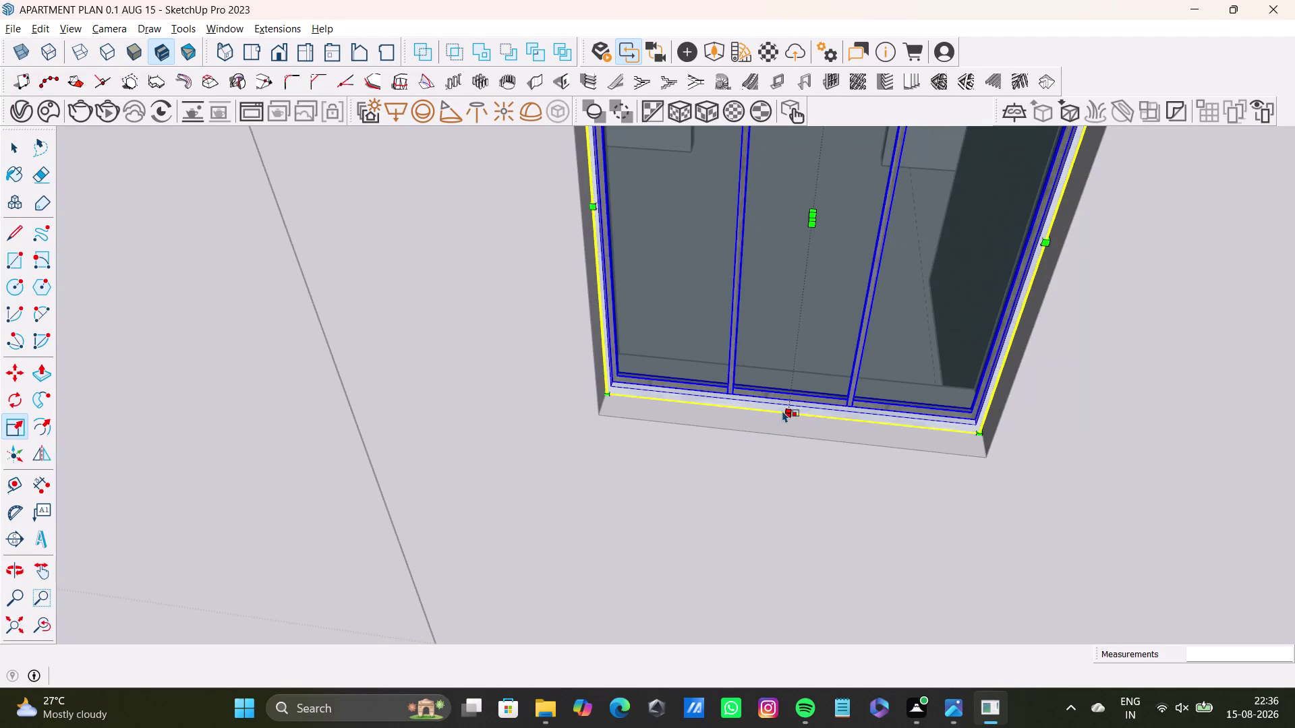
Finish stretching the three-pane window into its opening and clear the selection.
drag(786, 412, 780, 414)
key(space)
scroll(down, 3)
key(space)
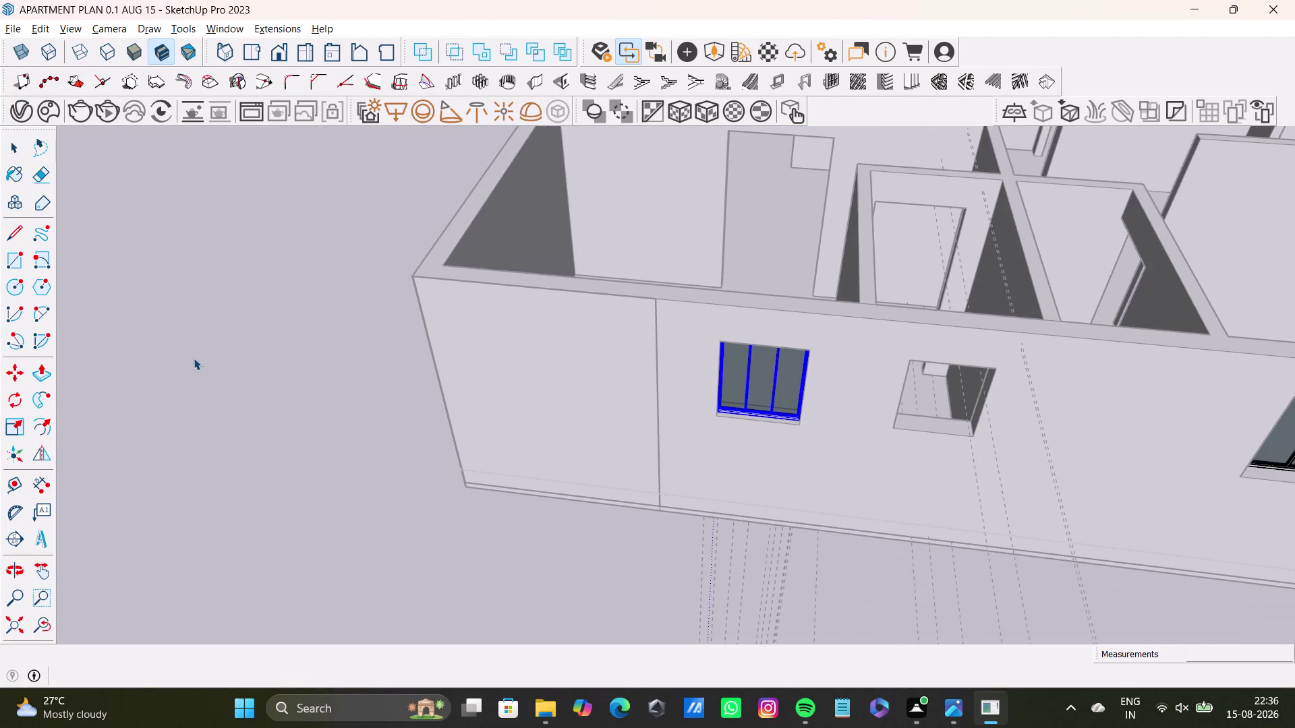
click(194, 359)
Orbit around the apartment model to face the front wall.
scroll(up, 3)
scroll(down, 3)
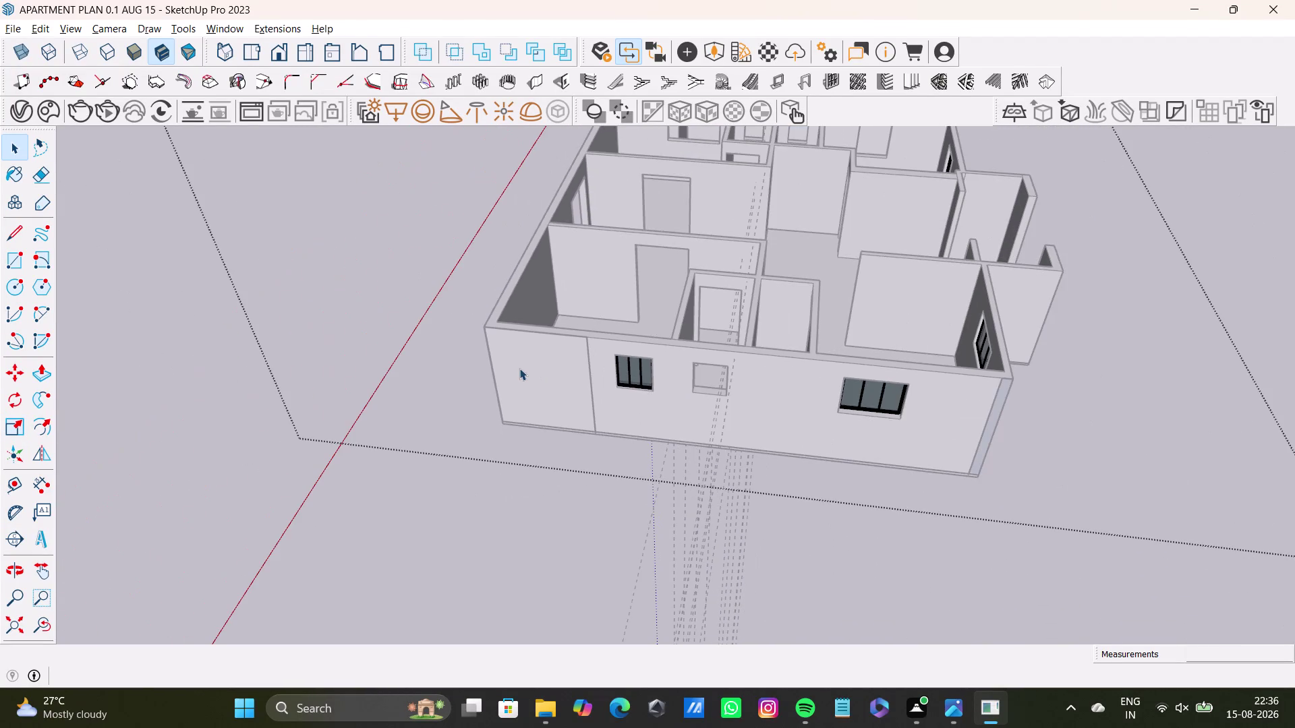
middle_drag(688, 426, 754, 427)
scroll(up, 3)
middle_drag(719, 404, 567, 473)
scroll(up, 3)
middle_drag(565, 460, 575, 437)
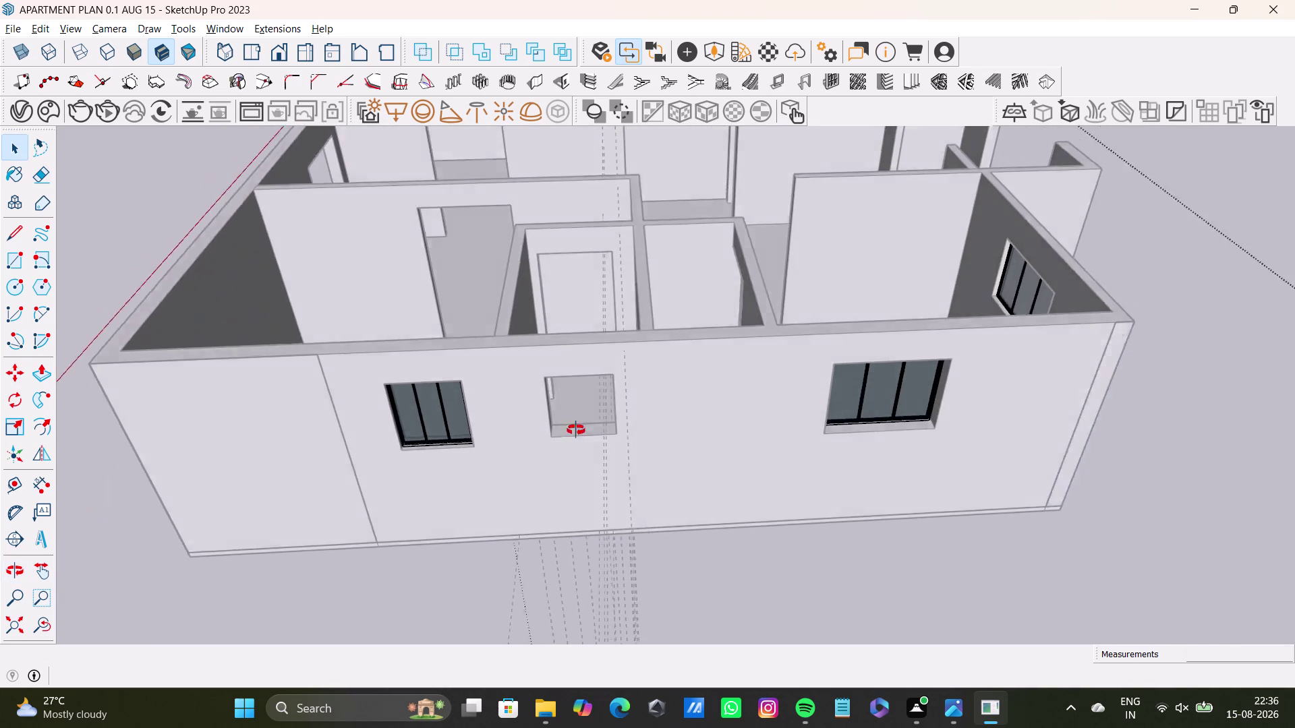
middle_drag(575, 438, 576, 348)
Check a front-wall window, then orbit up to the spare windows and deselect.
click(450, 372)
scroll(down, 3)
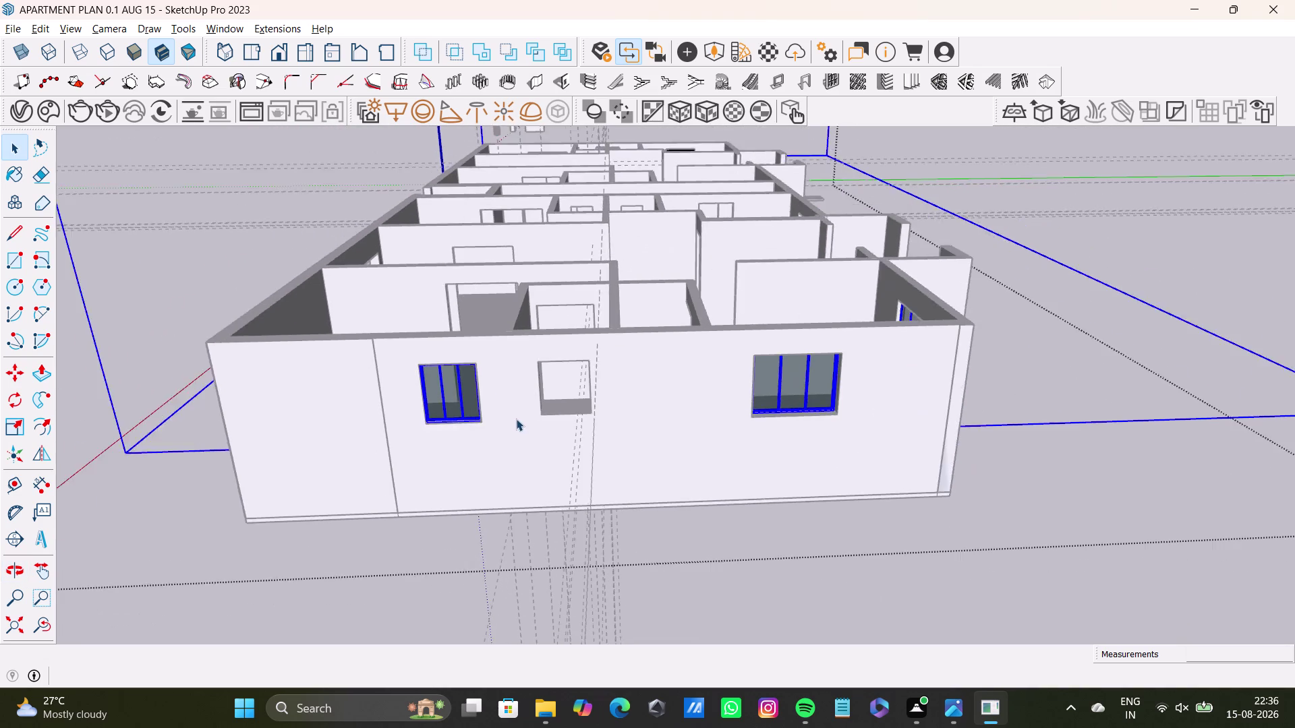
scroll(down, 3)
scroll(up, 3)
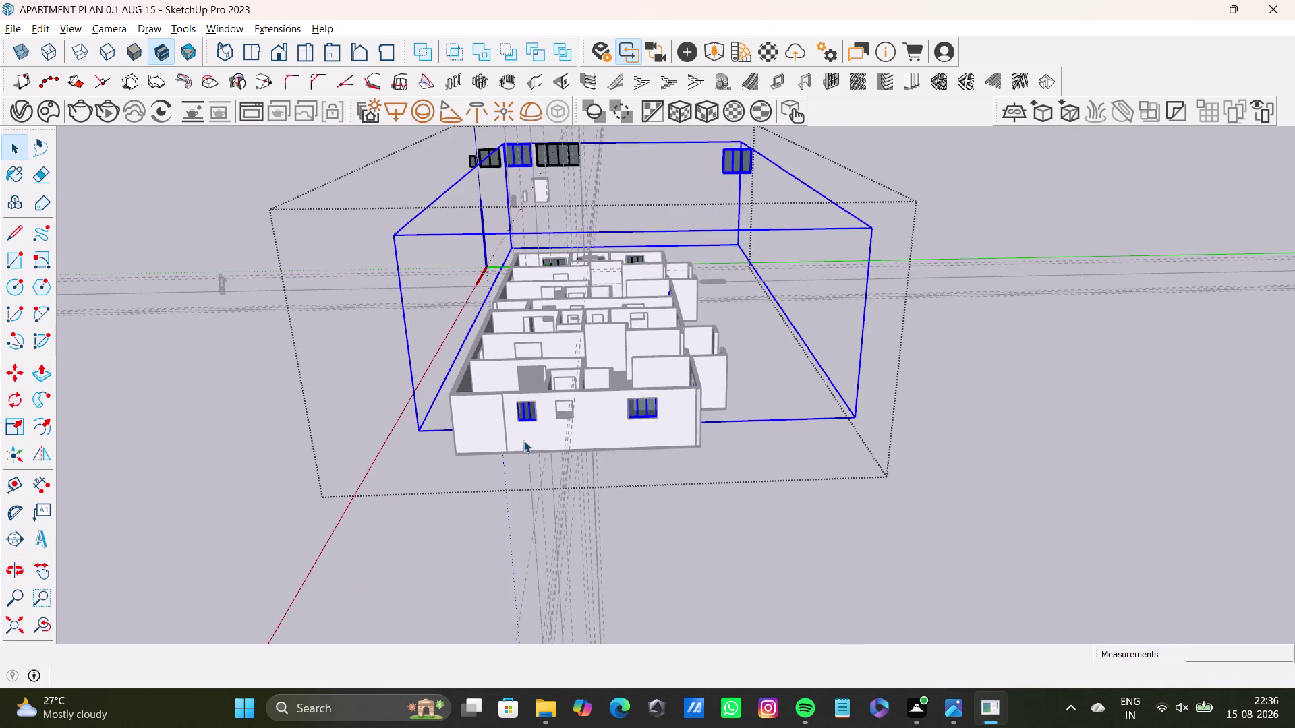
scroll(up, 3)
scroll(down, 3)
middle_drag(560, 416, 466, 507)
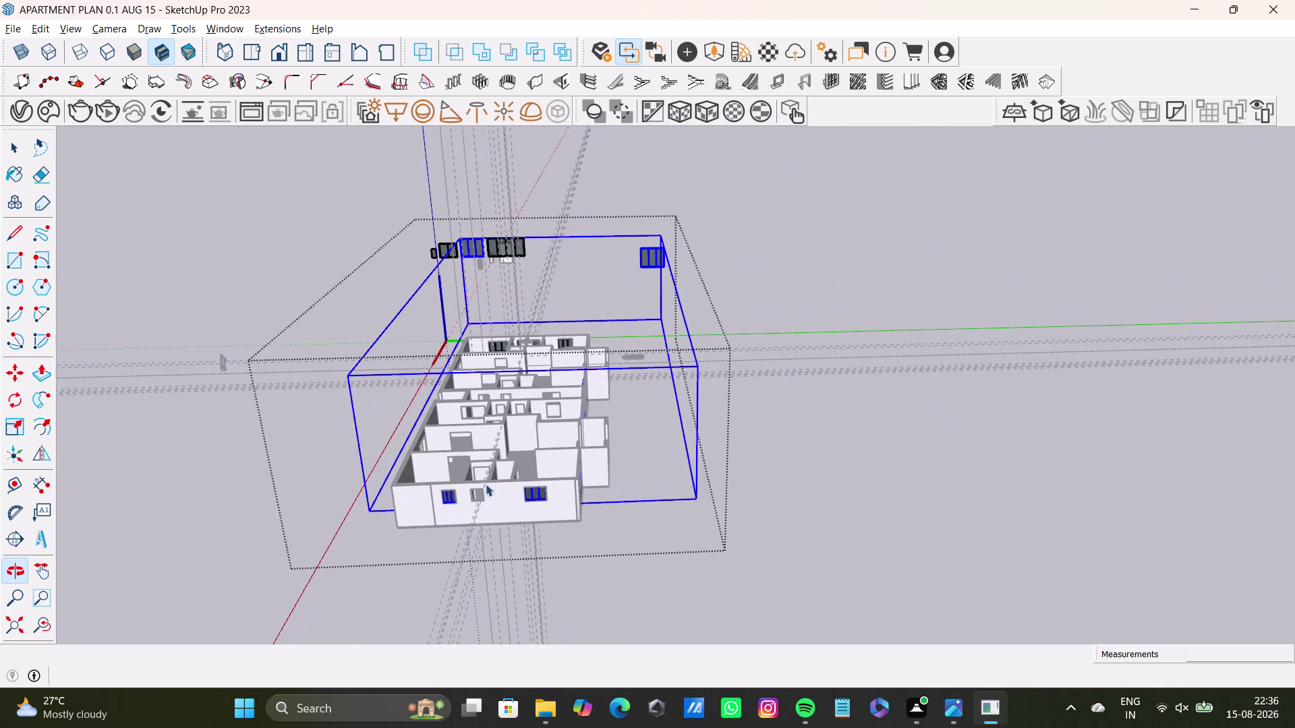
scroll(up, 3)
drag(619, 214, 714, 286)
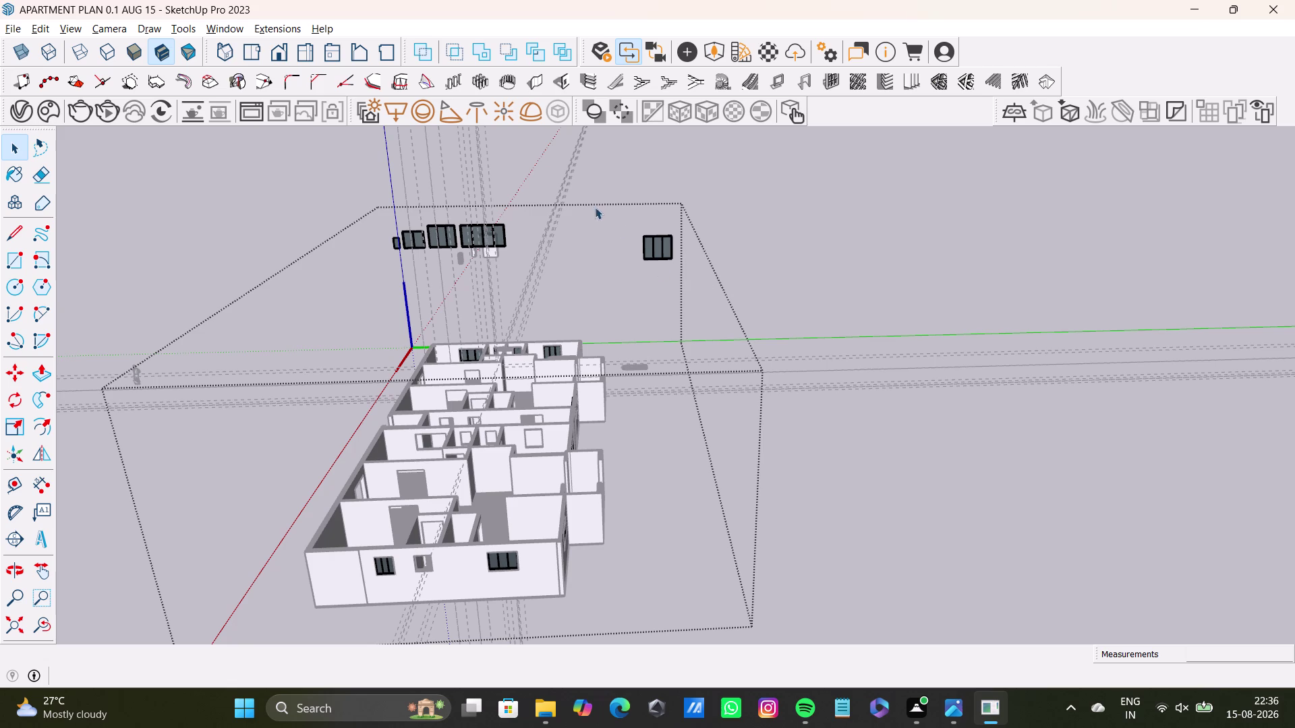
drag(595, 204, 721, 306)
drag(641, 220, 713, 280)
click(678, 246)
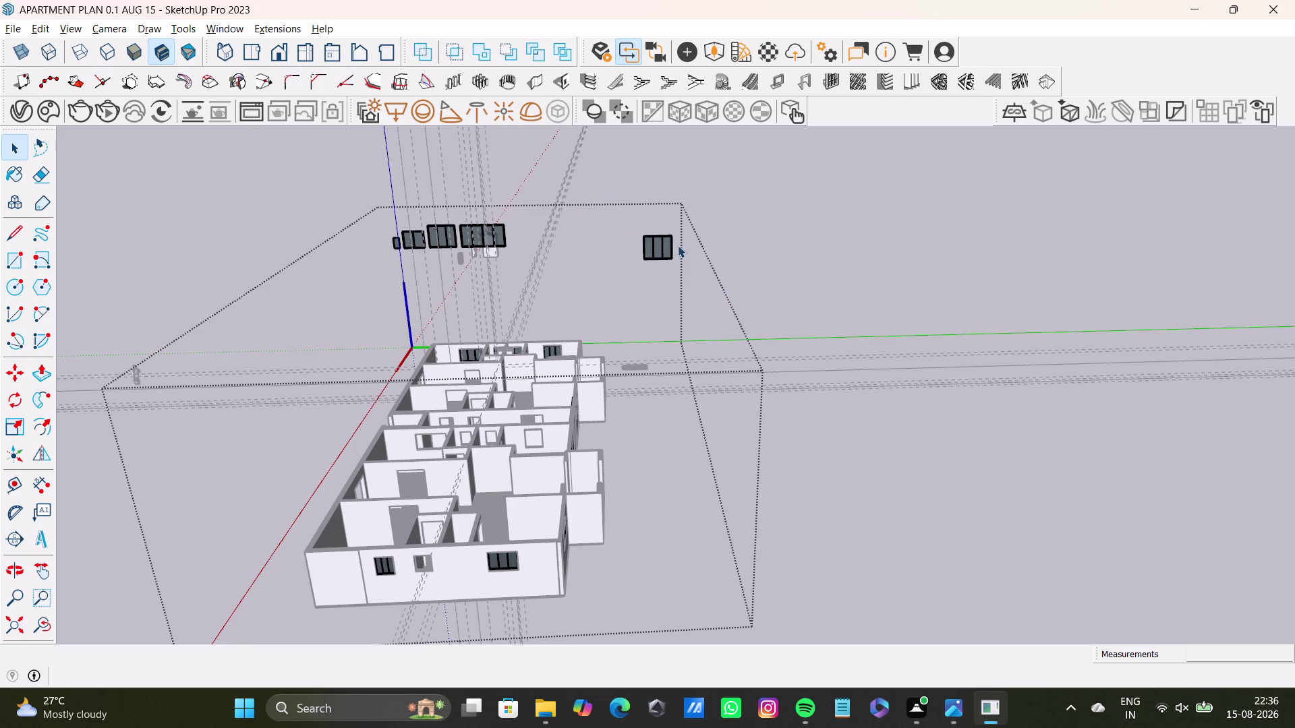
Select the spare three-pane window and start moving it, then cancel.
double_click(670, 245)
drag(619, 219, 711, 293)
key(m)
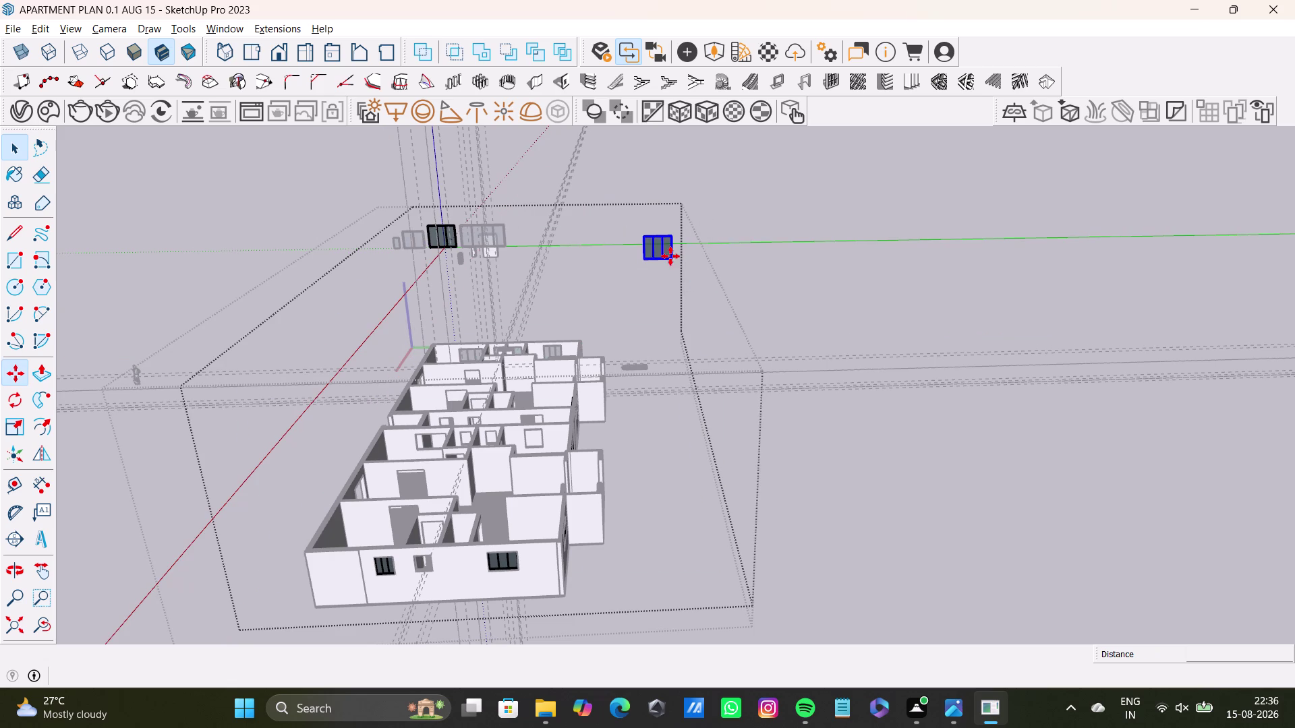
click(669, 263)
scroll(up, 3)
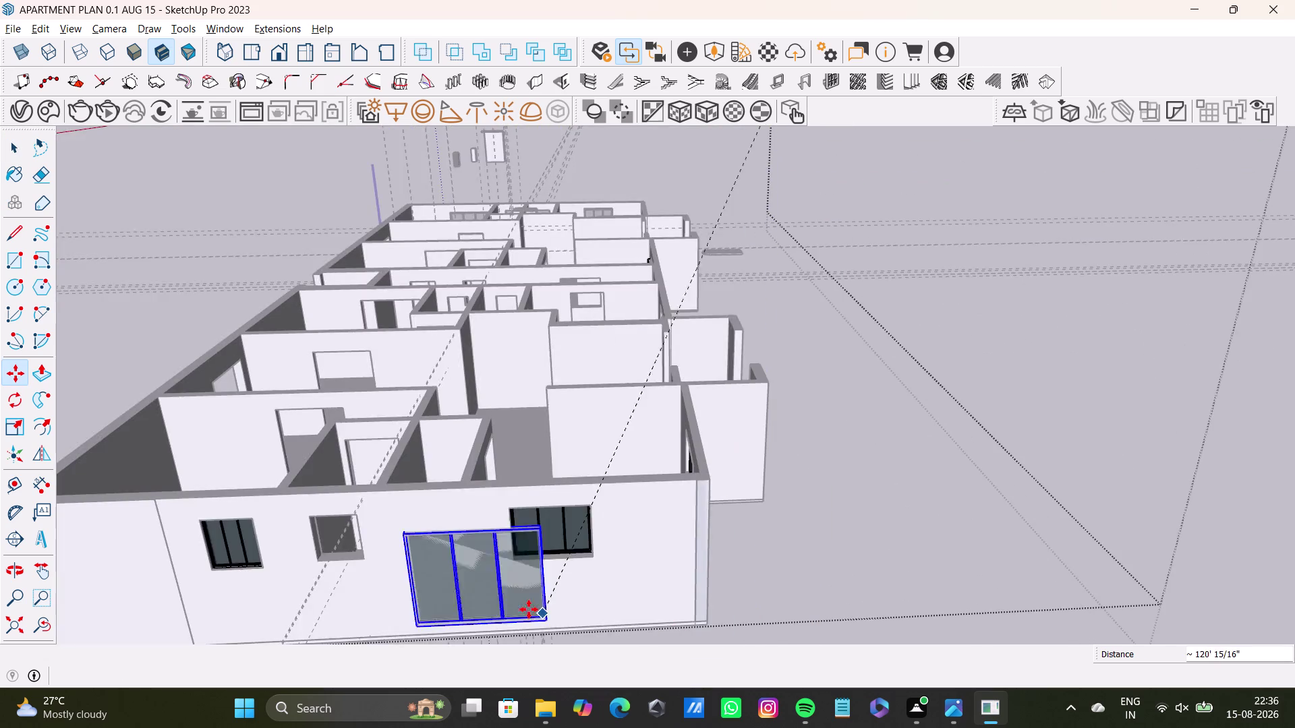
scroll(up, 3)
key(space)
Select the small single-pane window and place a copy below the original.
scroll(down, 3)
middle_drag(648, 437, 754, 498)
middle_drag(750, 498, 731, 668)
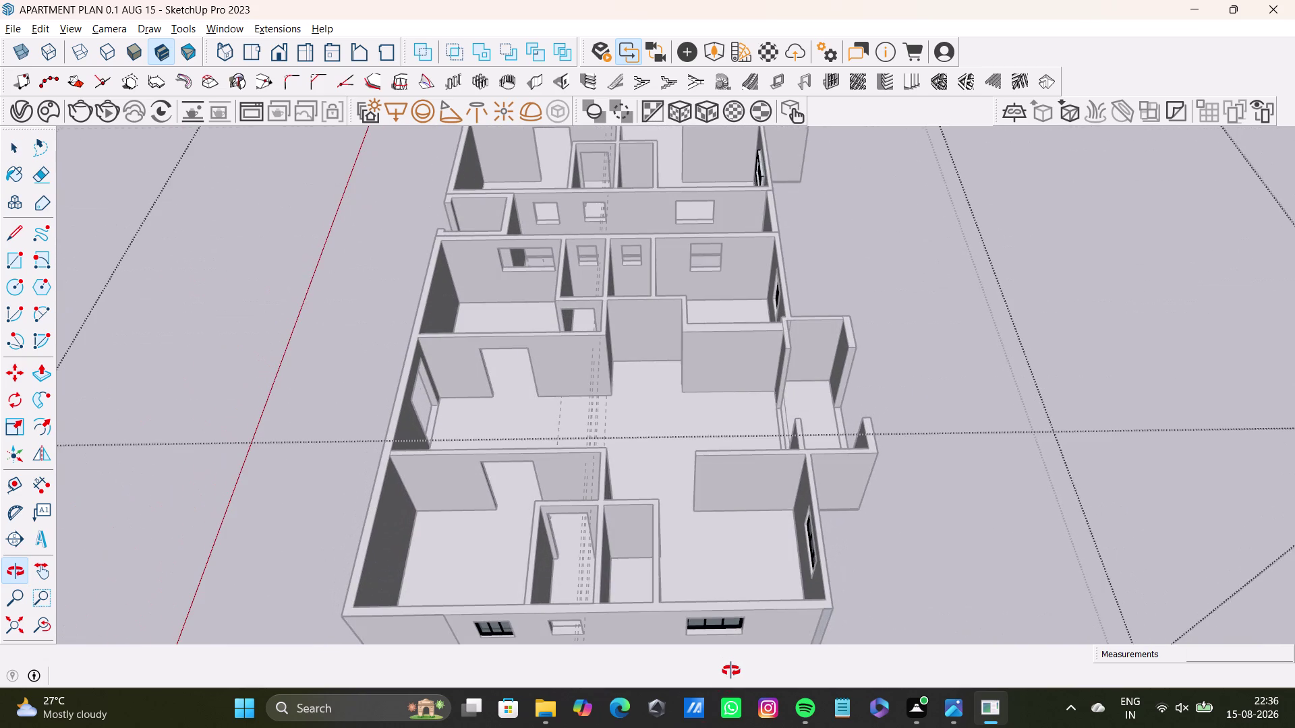
middle_drag(731, 669, 699, 727)
scroll(down, 3)
middle_drag(726, 415, 689, 616)
scroll(up, 3)
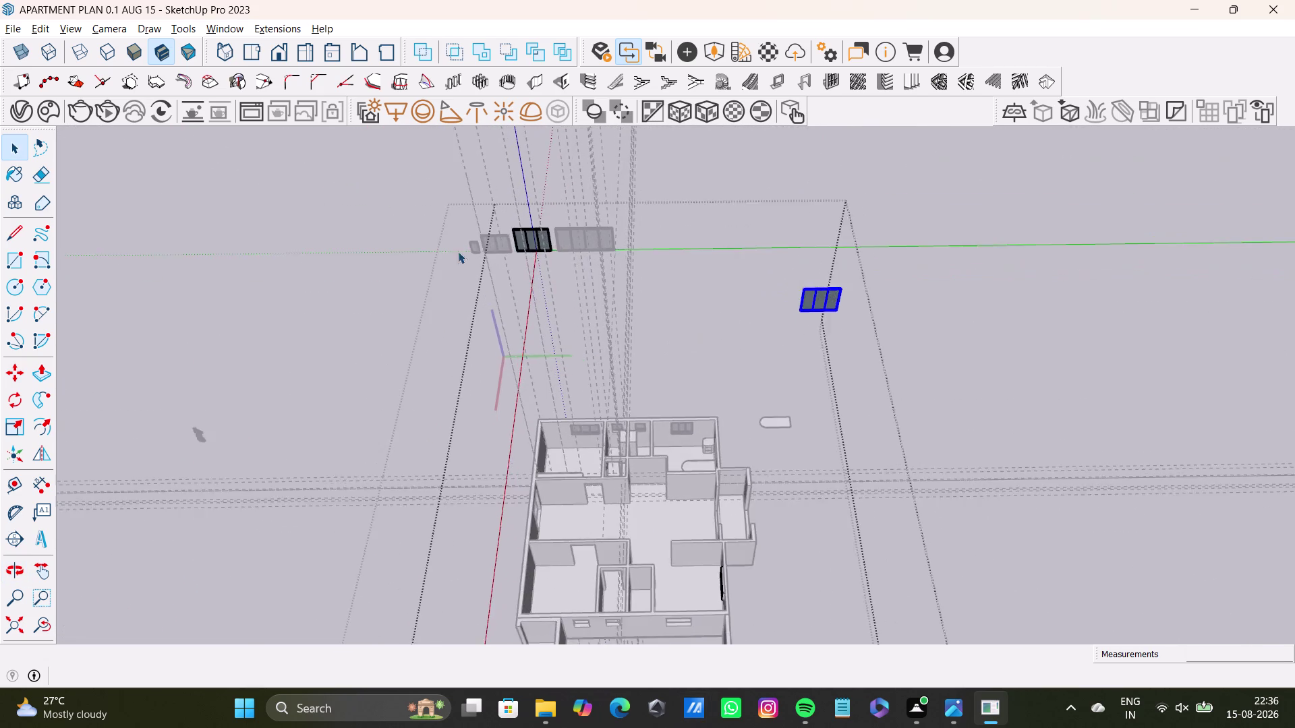
scroll(up, 3)
click(444, 276)
scroll(up, 3)
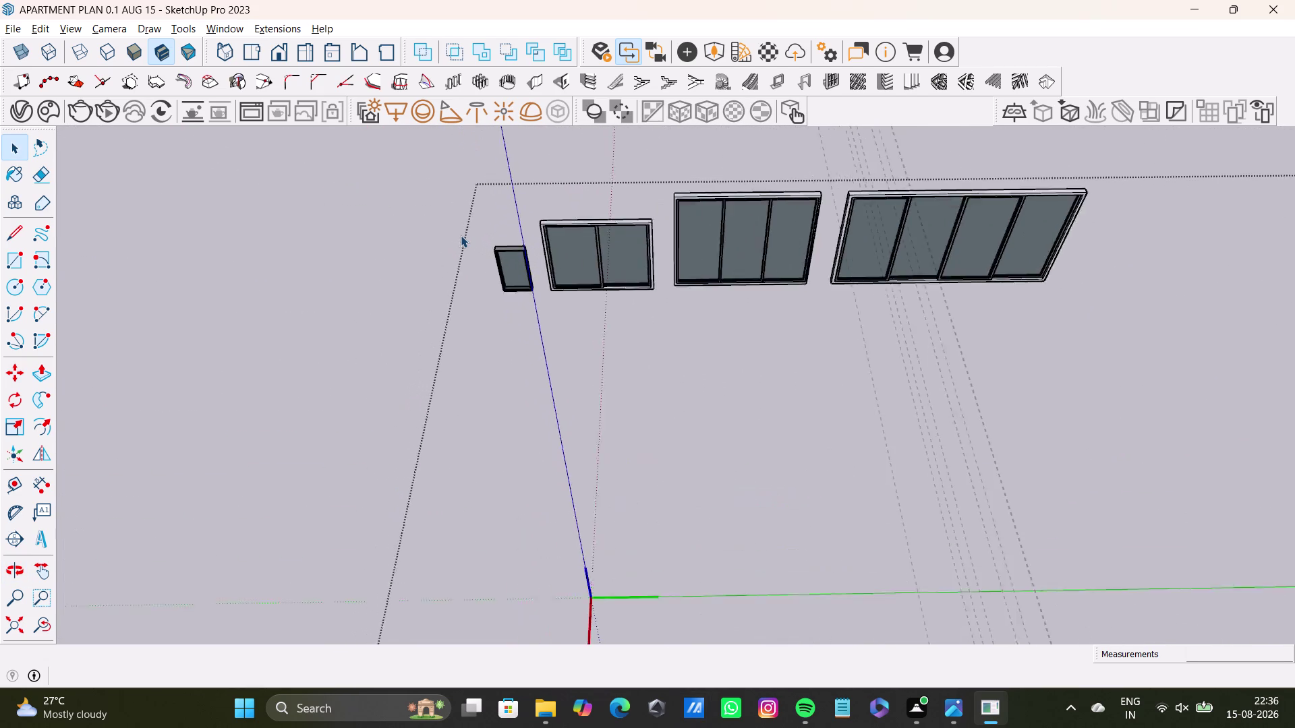
scroll(up, 3)
drag(467, 217, 578, 361)
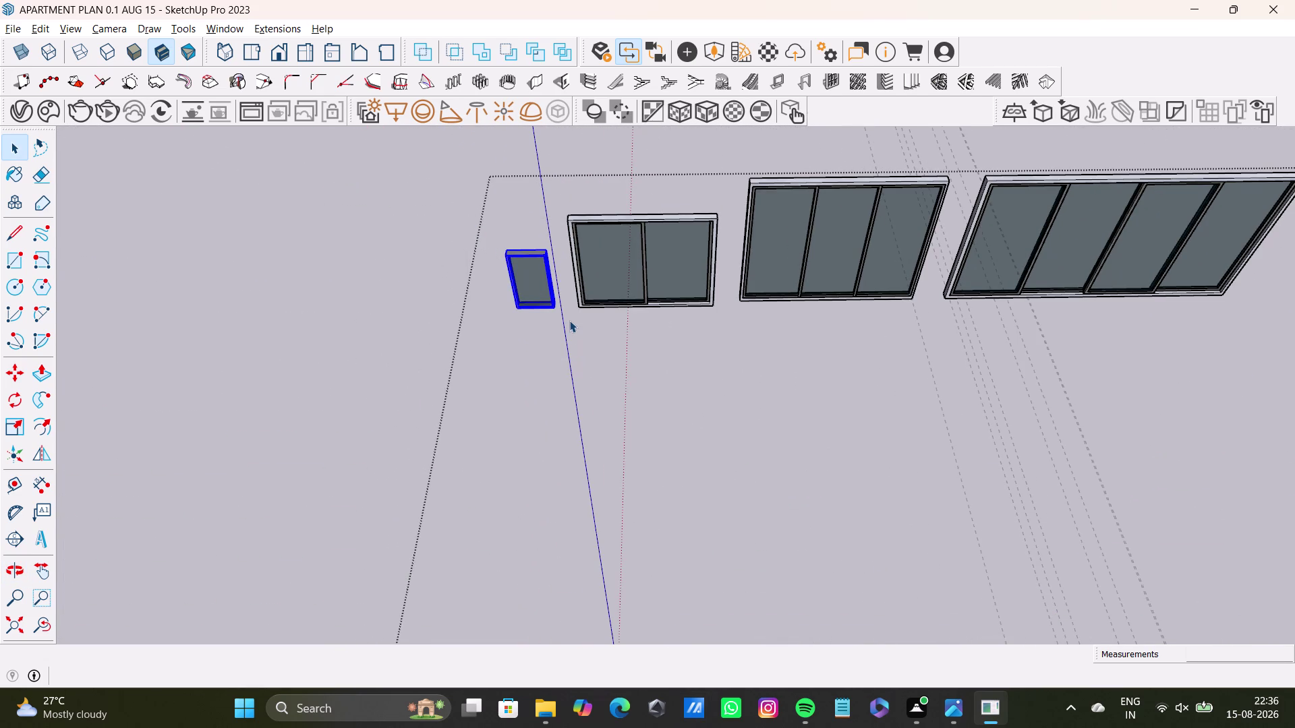
key(m)
click(557, 310)
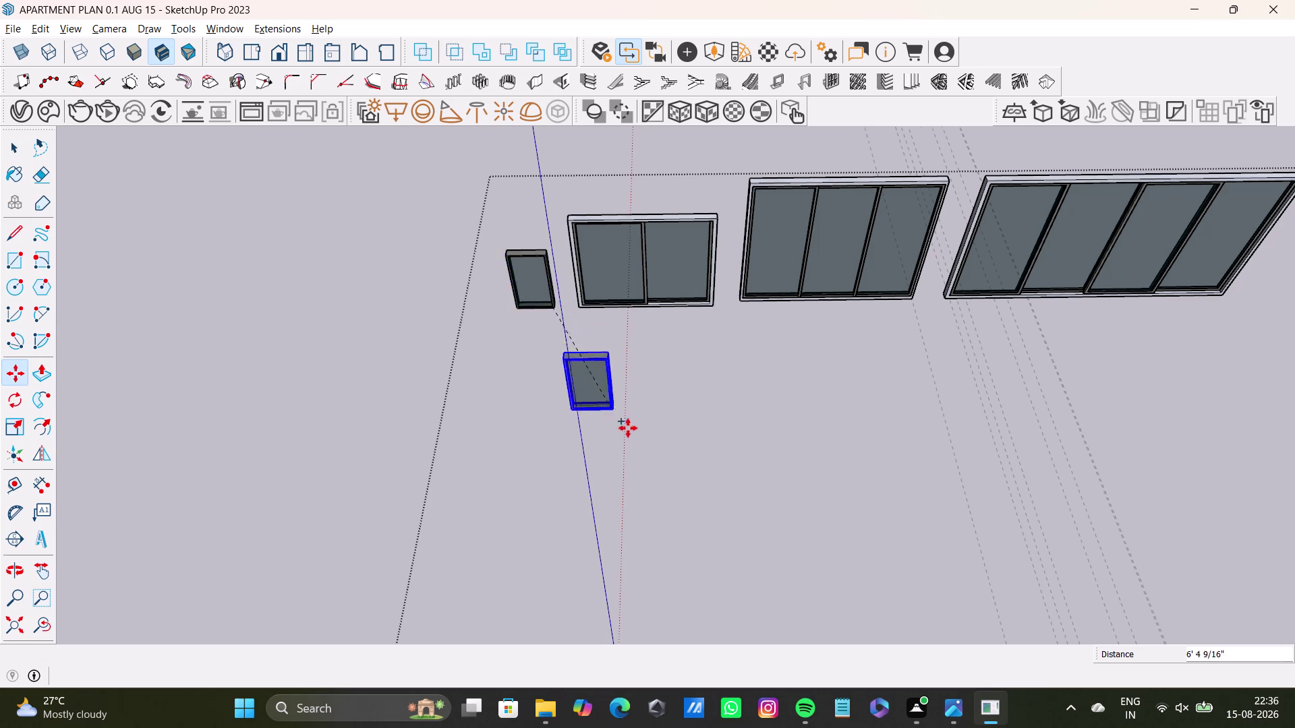
Drop the copied window into the square front-wall opening.
scroll(down, 3)
scroll(down, 3)
middle_drag(842, 582, 719, 350)
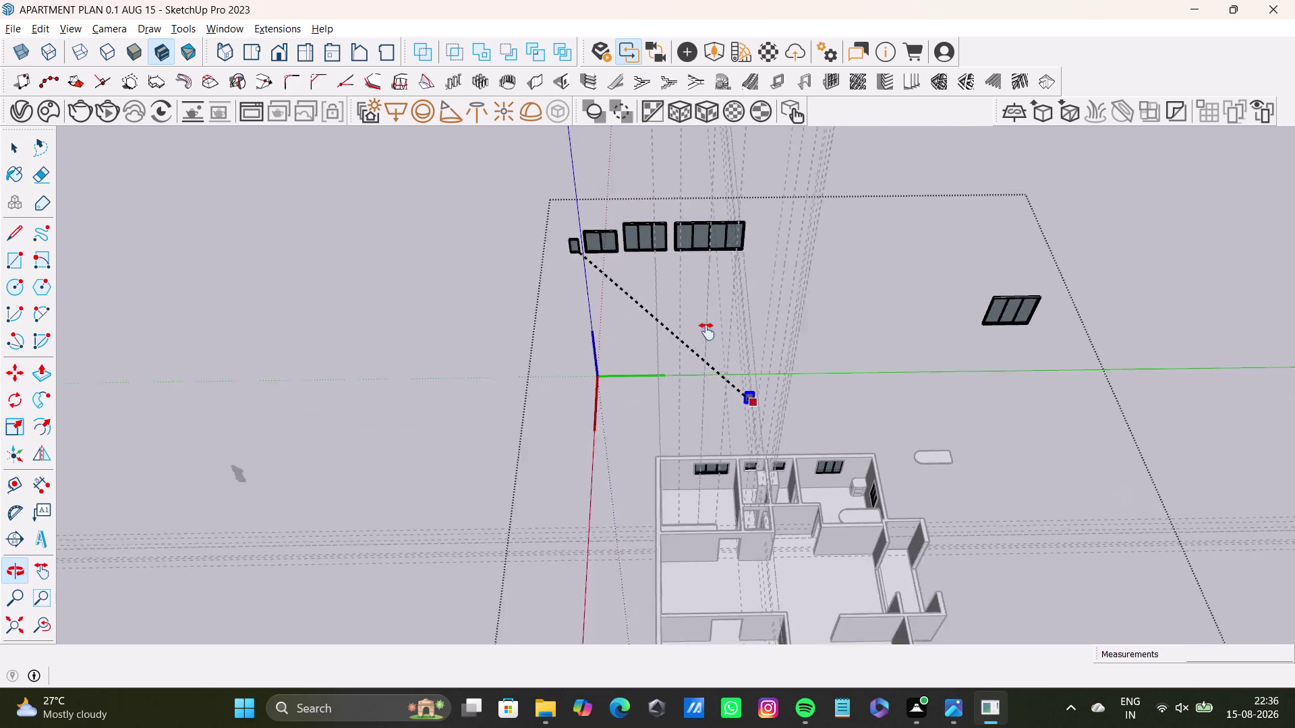
middle_drag(718, 350, 704, 329)
scroll(down, 3)
middle_drag(714, 492, 622, 272)
scroll(up, 3)
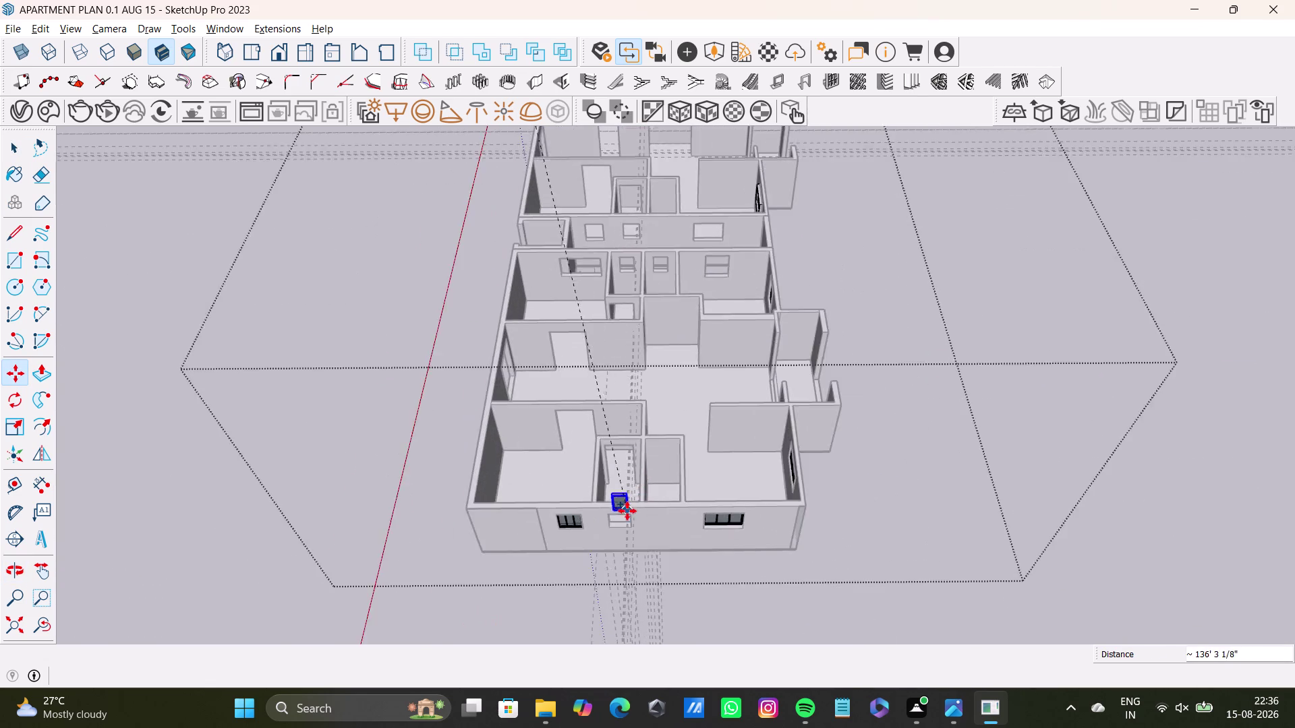
scroll(up, 3)
middle_drag(627, 518, 610, 383)
scroll(up, 3)
middle_drag(626, 490, 630, 461)
click(664, 460)
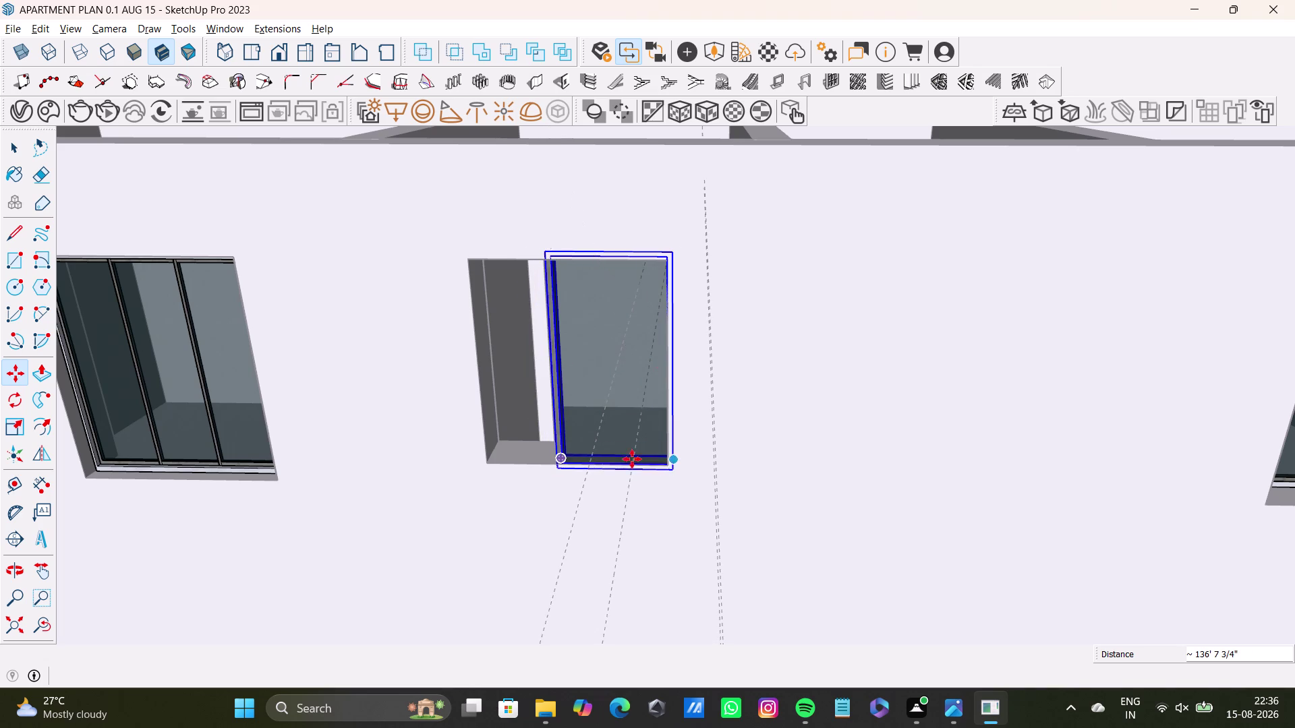
Scale the copied window wider to match the opening's width.
middle_drag(583, 442, 724, 460)
scroll(up, 3)
middle_drag(572, 433, 565, 437)
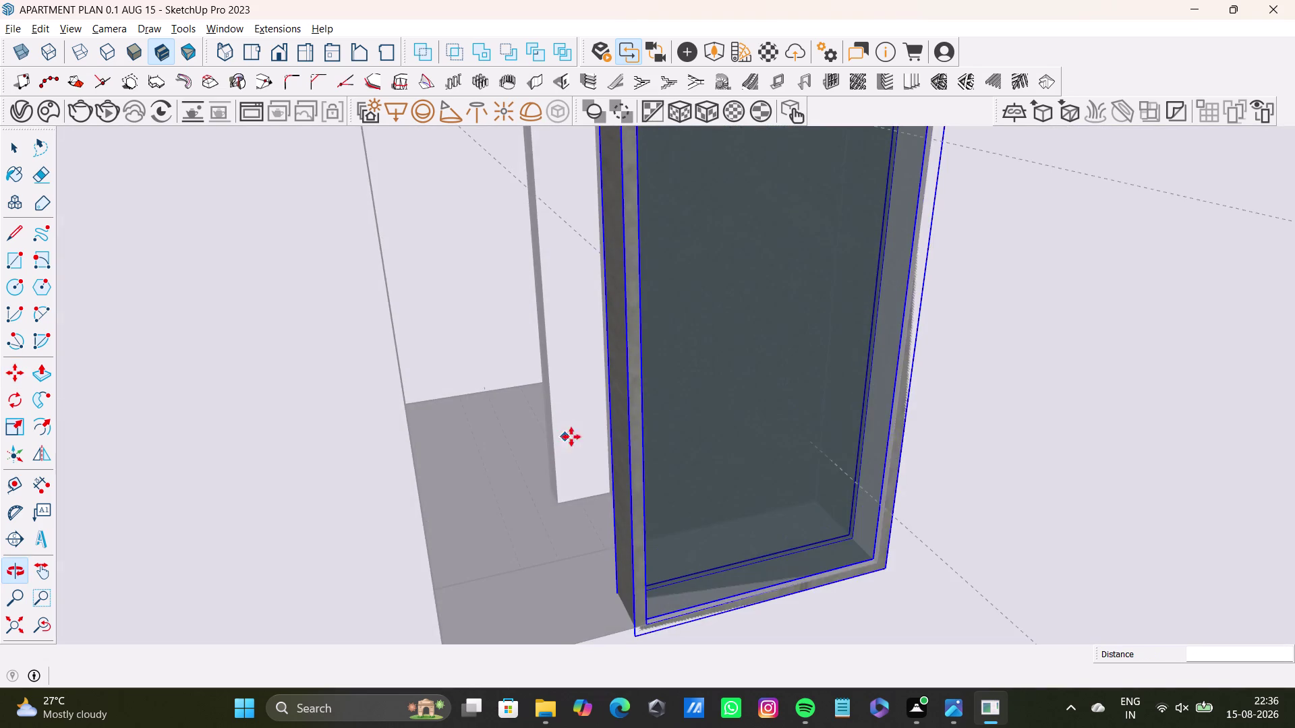
scroll(down, 3)
key(s)
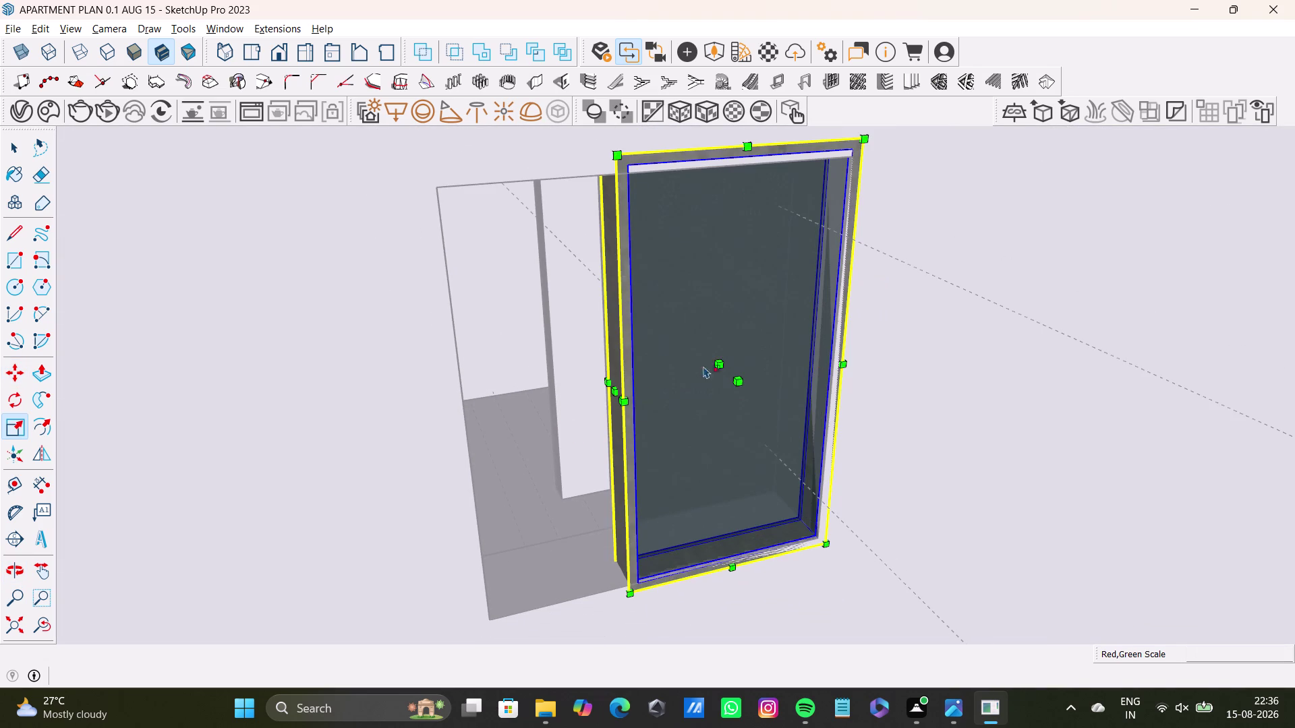
drag(738, 379, 730, 375)
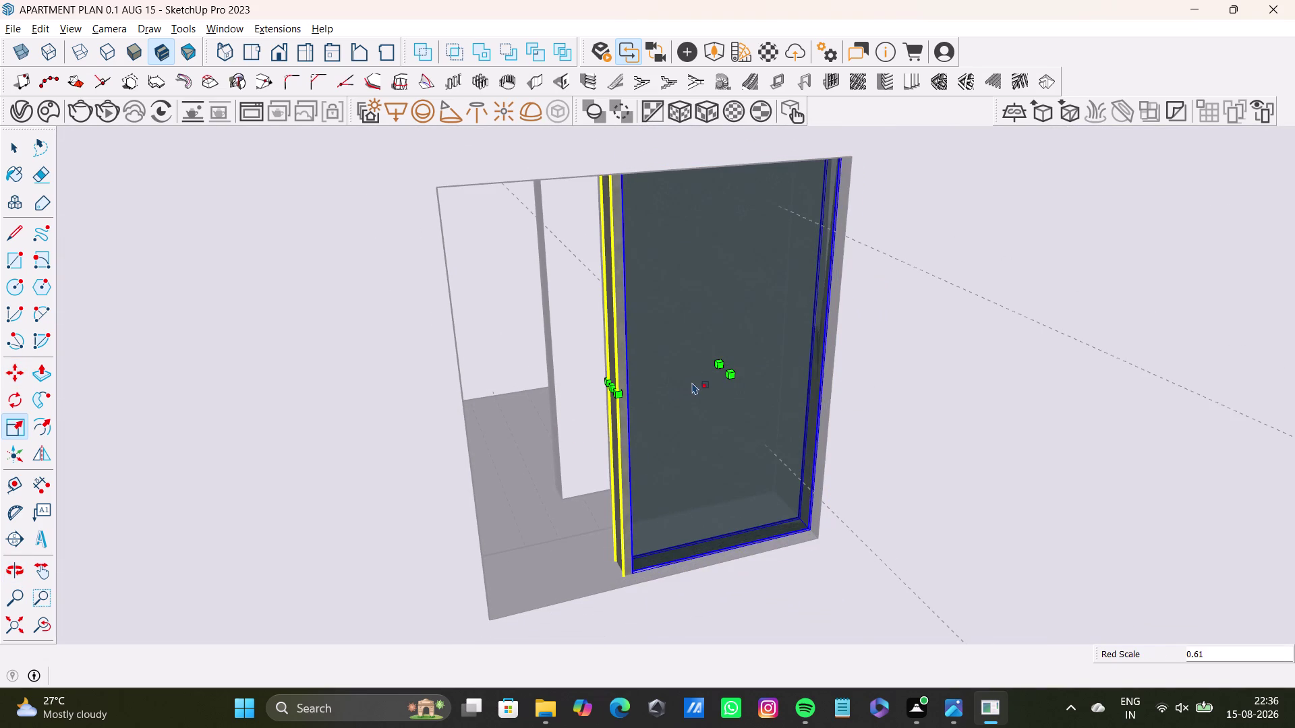
middle_drag(700, 385, 672, 445)
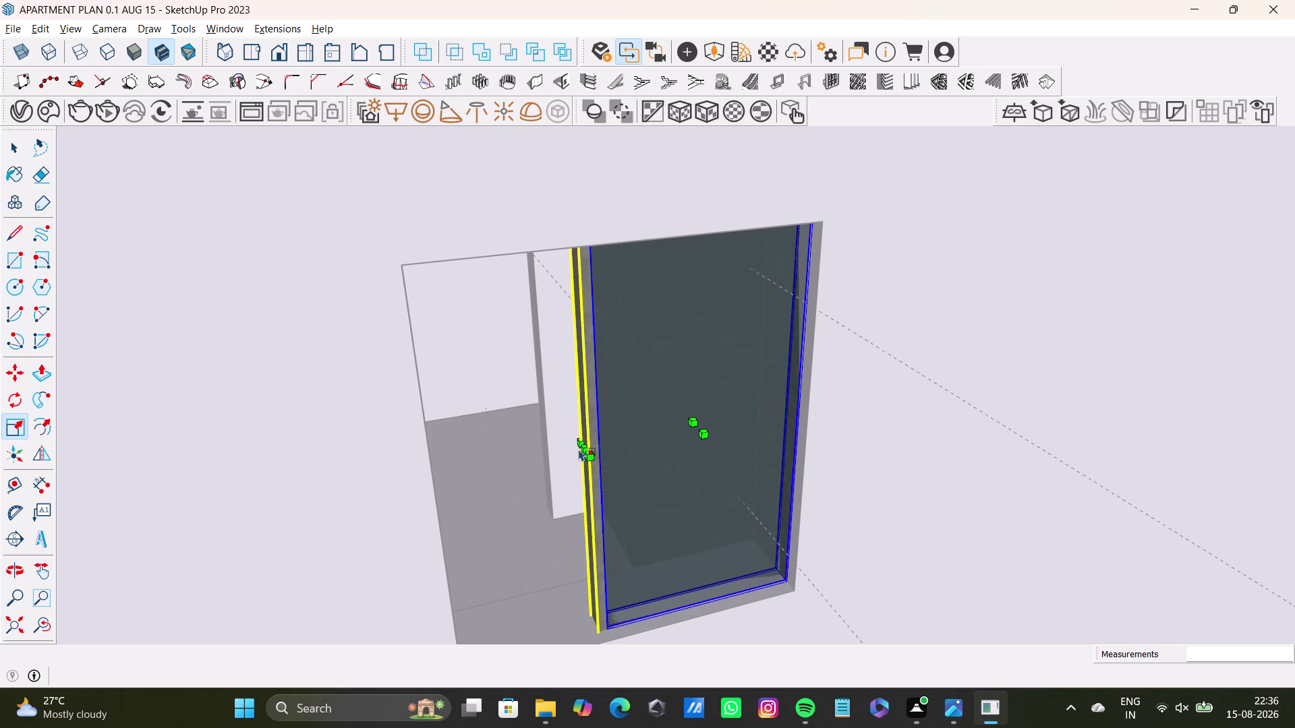
drag(582, 448, 428, 448)
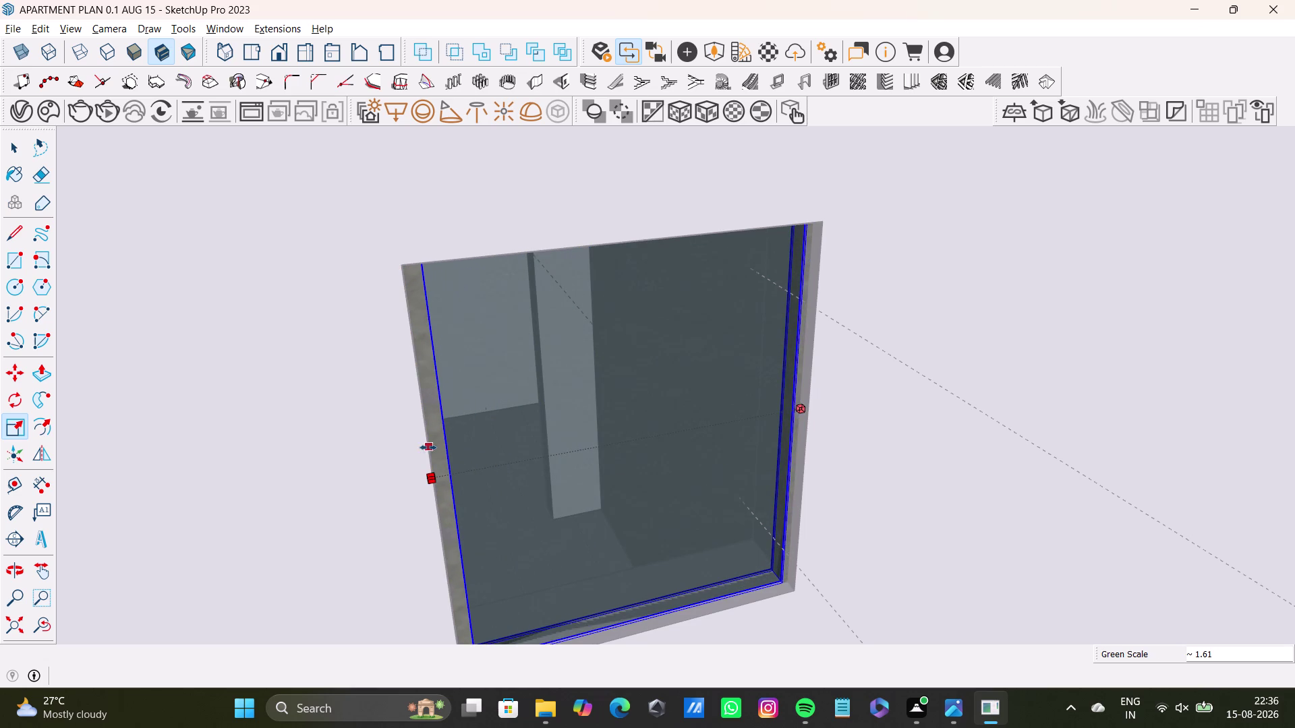
drag(429, 448, 429, 447)
drag(634, 446, 632, 439)
key(space)
Shrink the window's top edge slightly toward the opening.
middle_drag(684, 386, 696, 507)
middle_drag(689, 466, 596, 294)
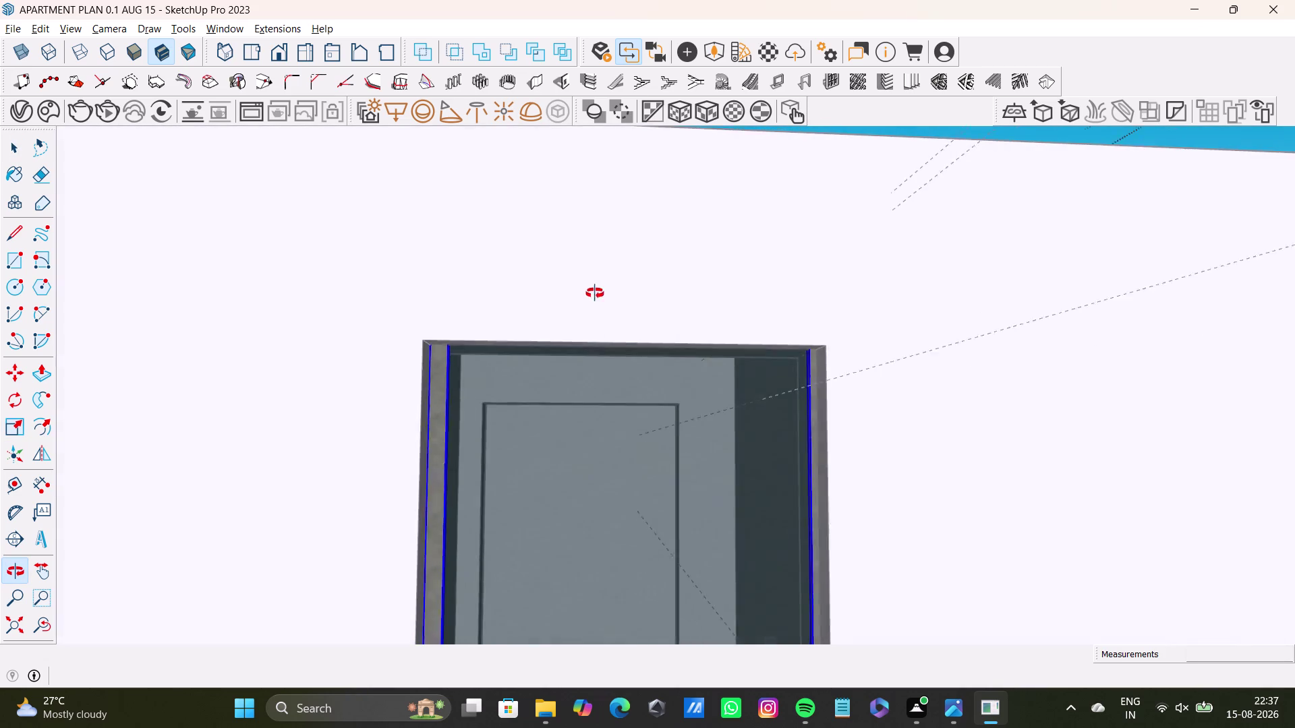
middle_drag(596, 295, 582, 272)
key(s)
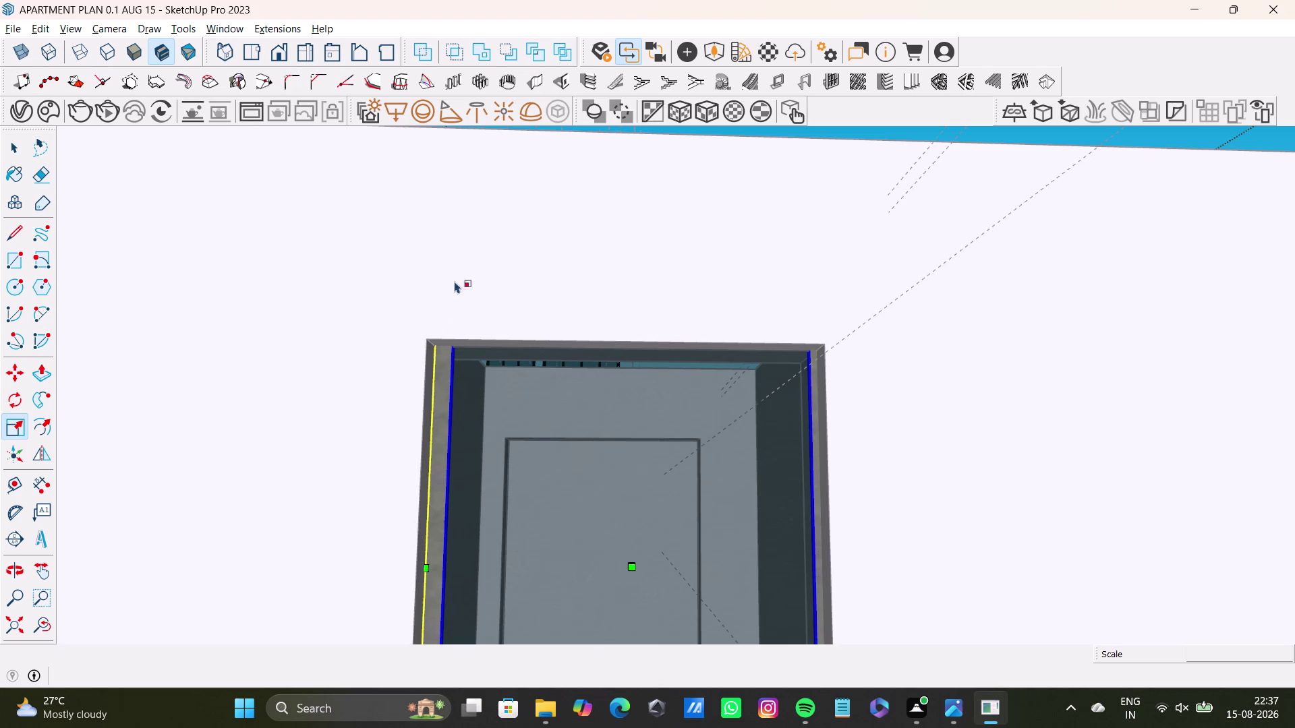
key(s)
scroll(down, 3)
middle_drag(461, 378, 458, 436)
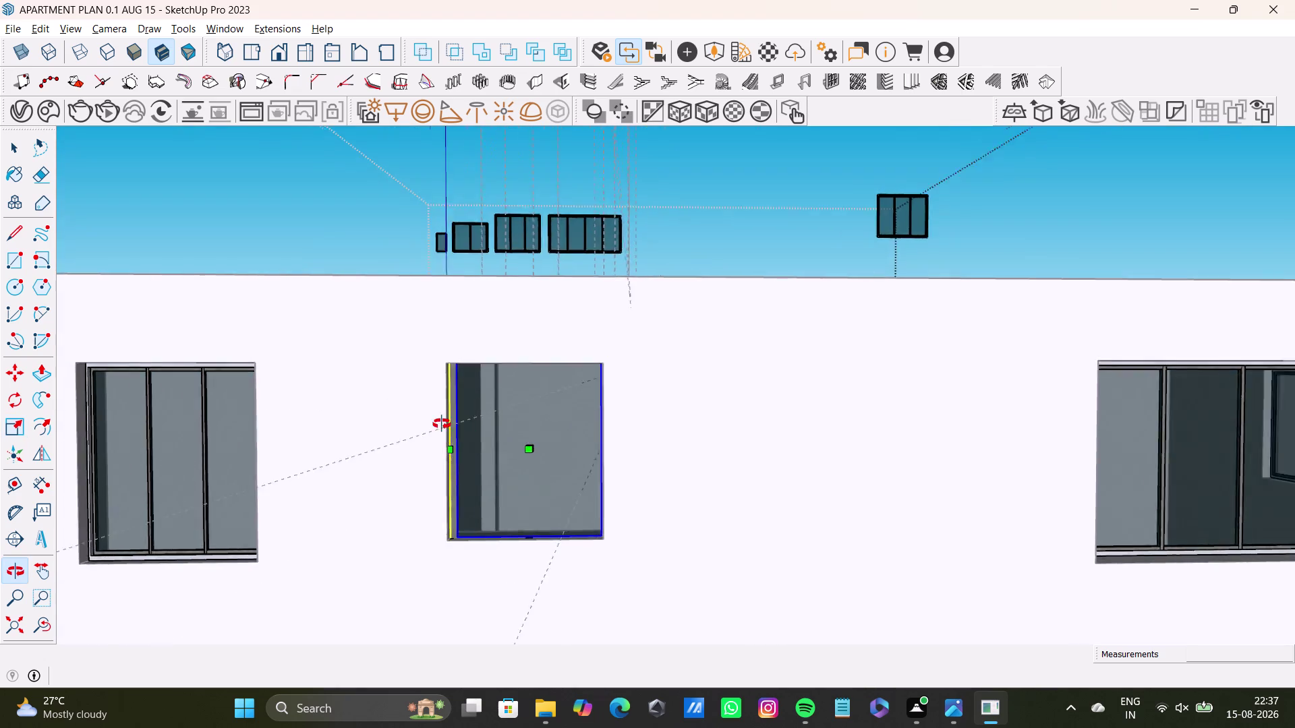
middle_drag(458, 435, 427, 367)
scroll(up, 3)
drag(450, 352, 455, 367)
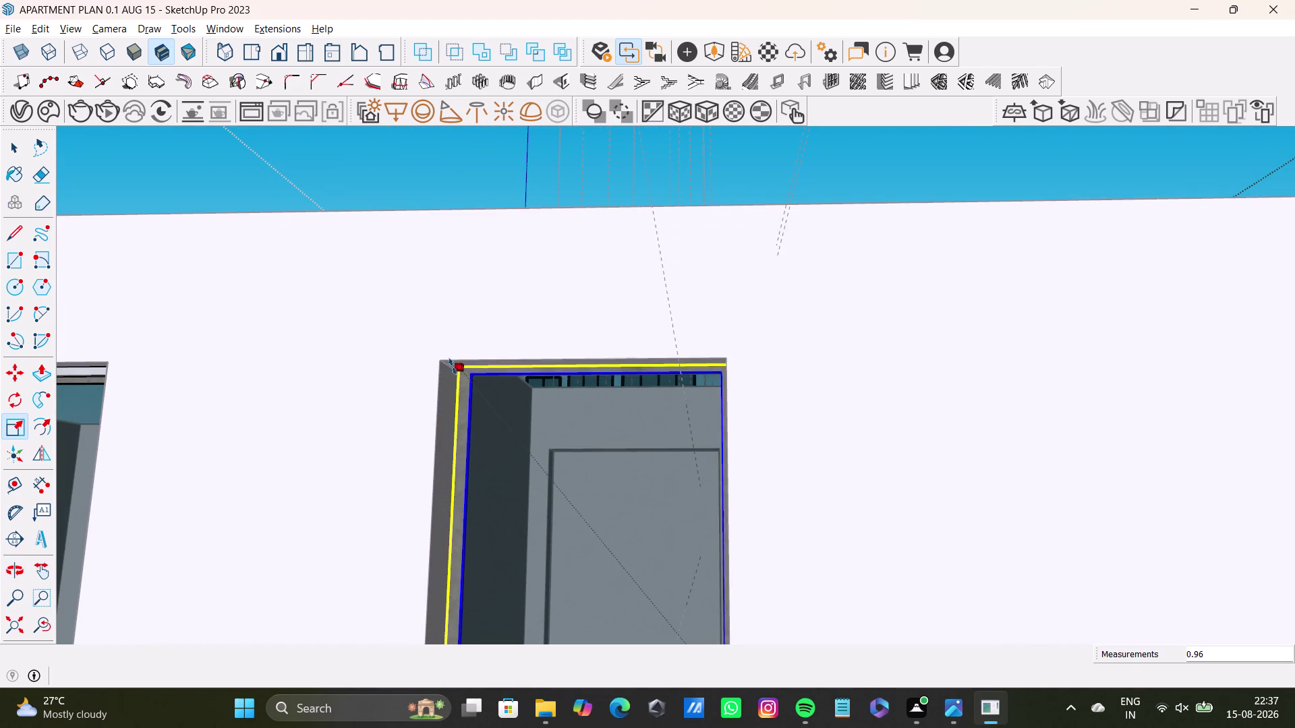
drag(455, 367, 443, 373)
Adjust the window's height so its top meets the opening.
middle_drag(685, 401, 764, 417)
drag(729, 368, 697, 378)
scroll(up, 3)
scroll(up, 3)
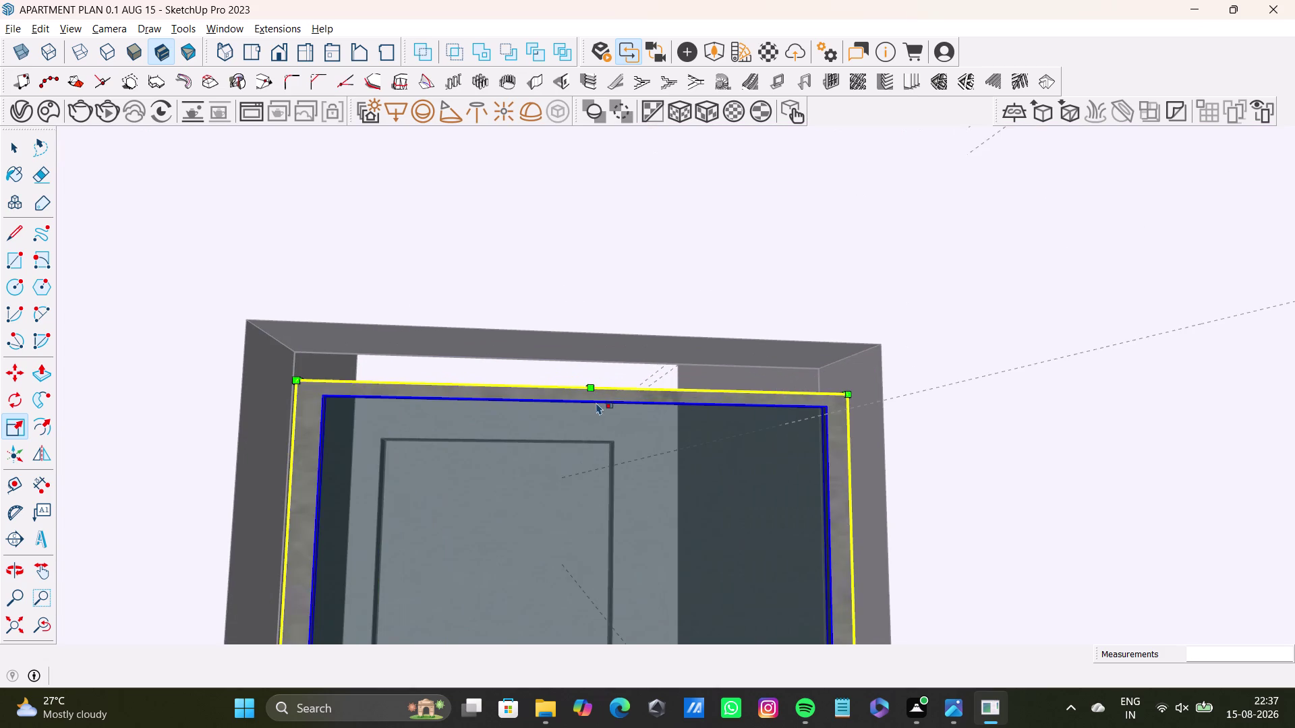
middle_drag(598, 404, 590, 511)
scroll(up, 3)
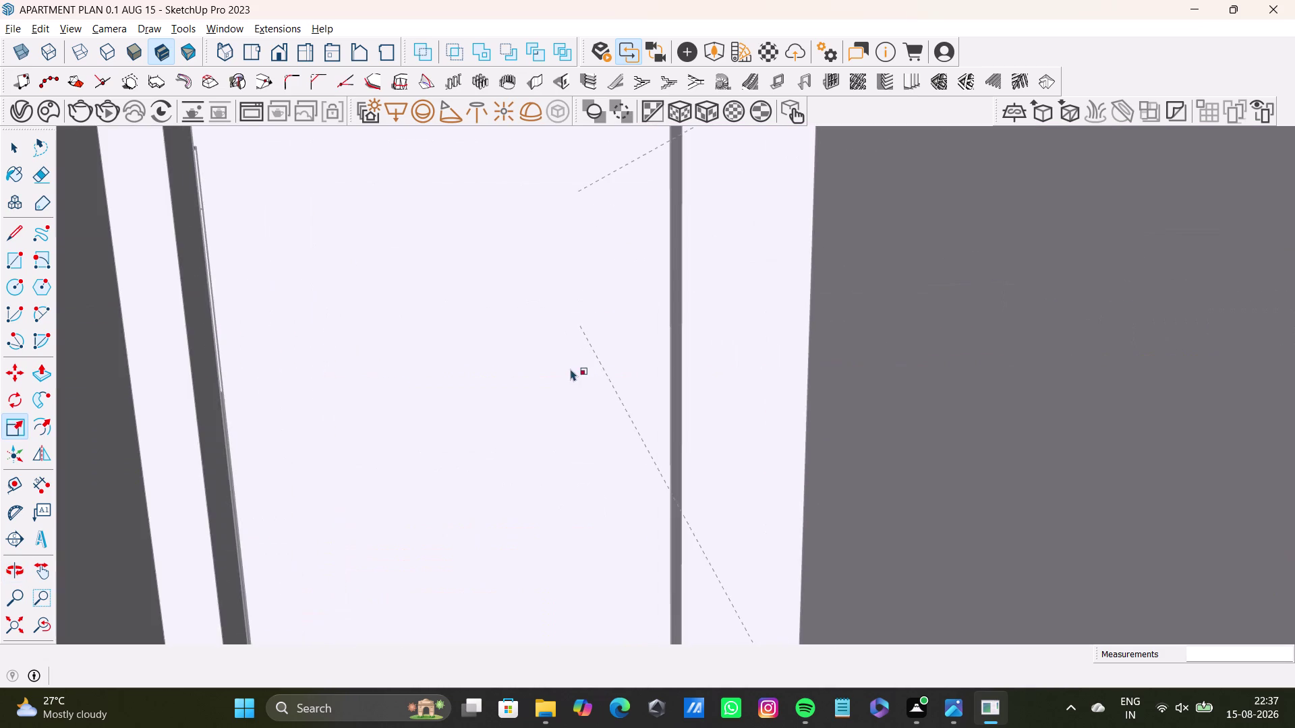
scroll(down, 3)
middle_drag(623, 398, 637, 466)
scroll(up, 3)
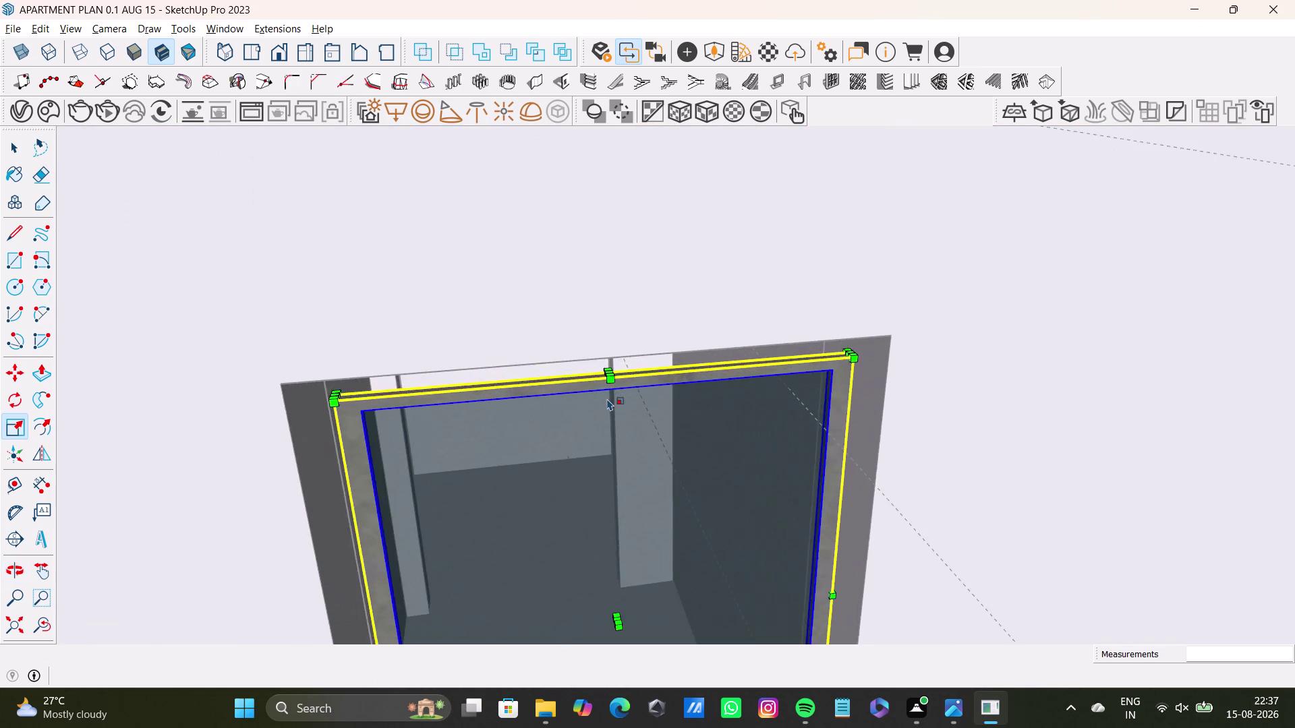
scroll(up, 3)
scroll(up, 3)
scroll(down, 3)
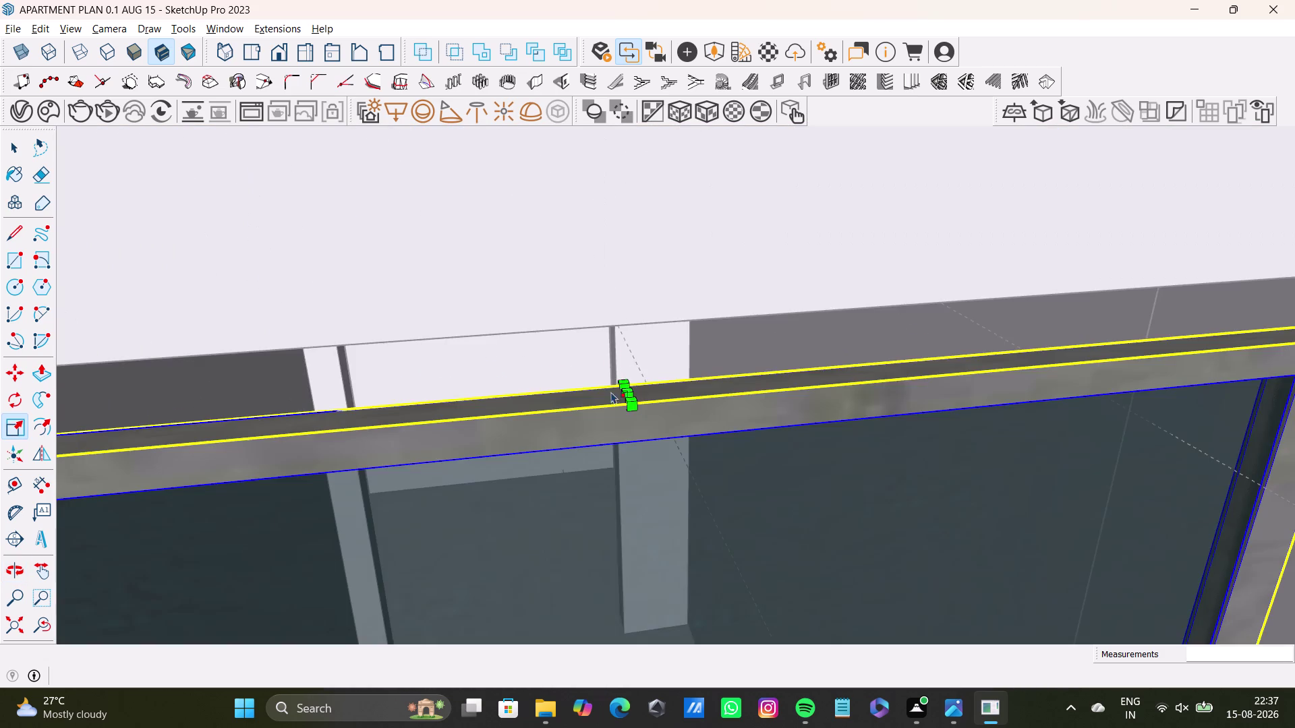
middle_drag(612, 397, 631, 426)
drag(629, 389, 626, 343)
key(space)
Make a final corner resize of the window from an angled view.
scroll(down, 3)
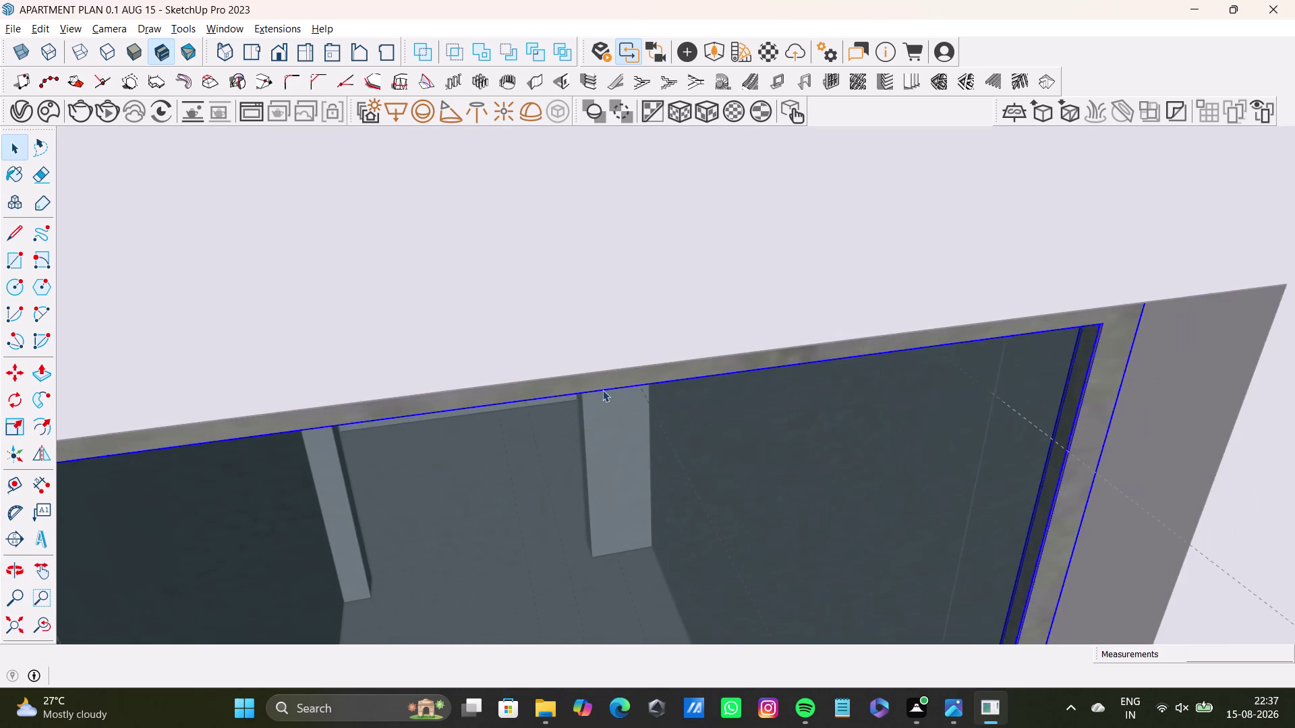
scroll(down, 3)
middle_drag(615, 406, 646, 327)
middle_drag(415, 547, 515, 523)
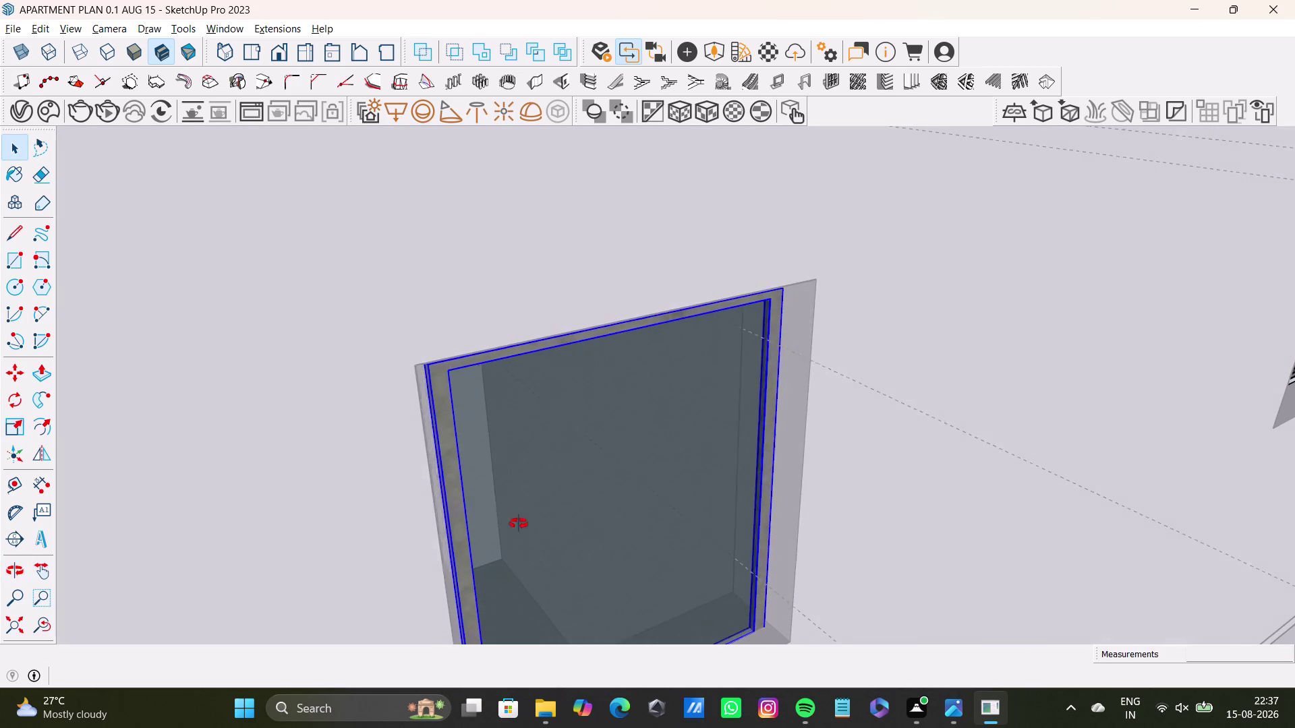
middle_drag(515, 524, 519, 524)
key(s)
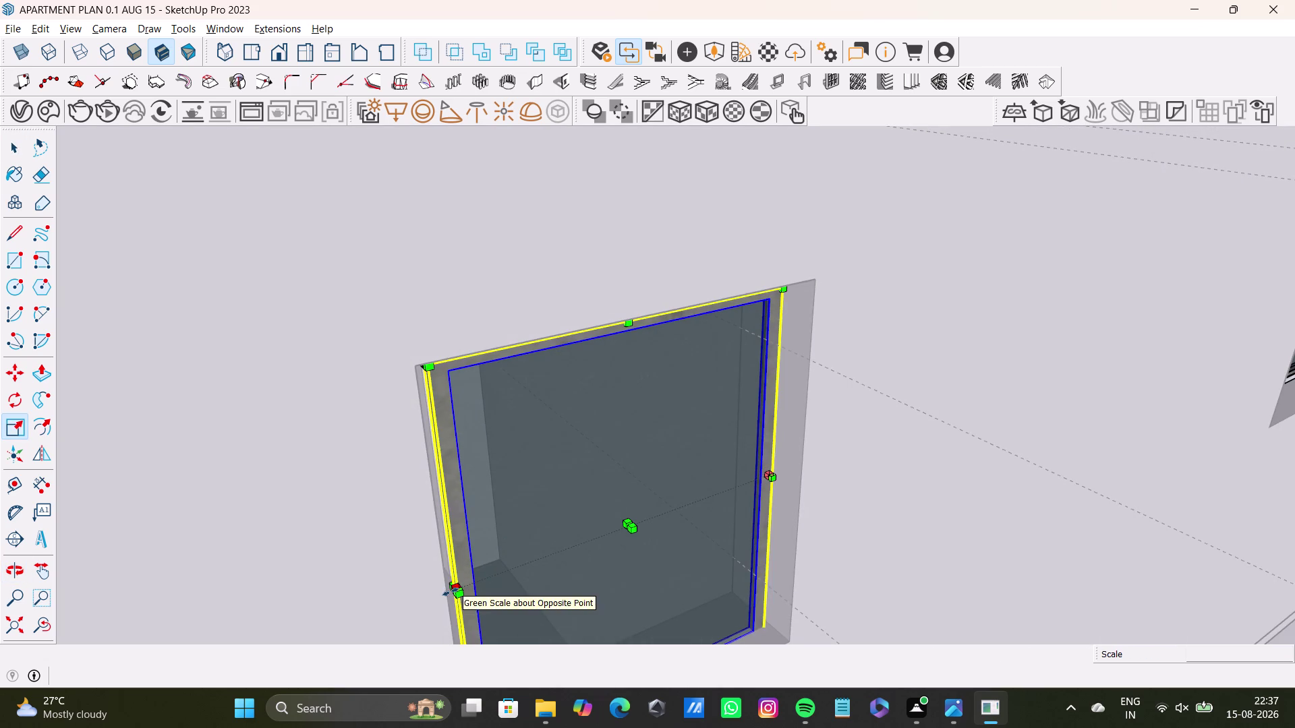
drag(451, 592, 441, 593)
key(space)
scroll(down, 3)
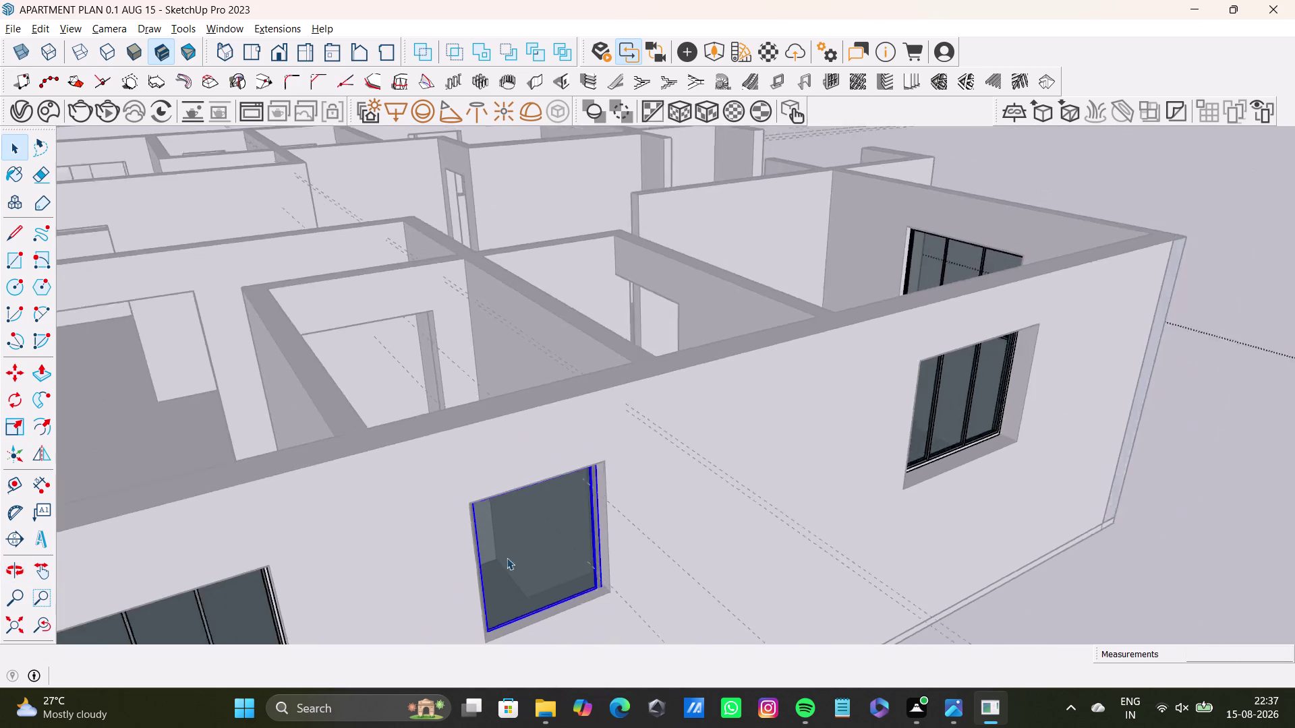
scroll(down, 3)
key(space)
click(917, 313)
double_click(919, 345)
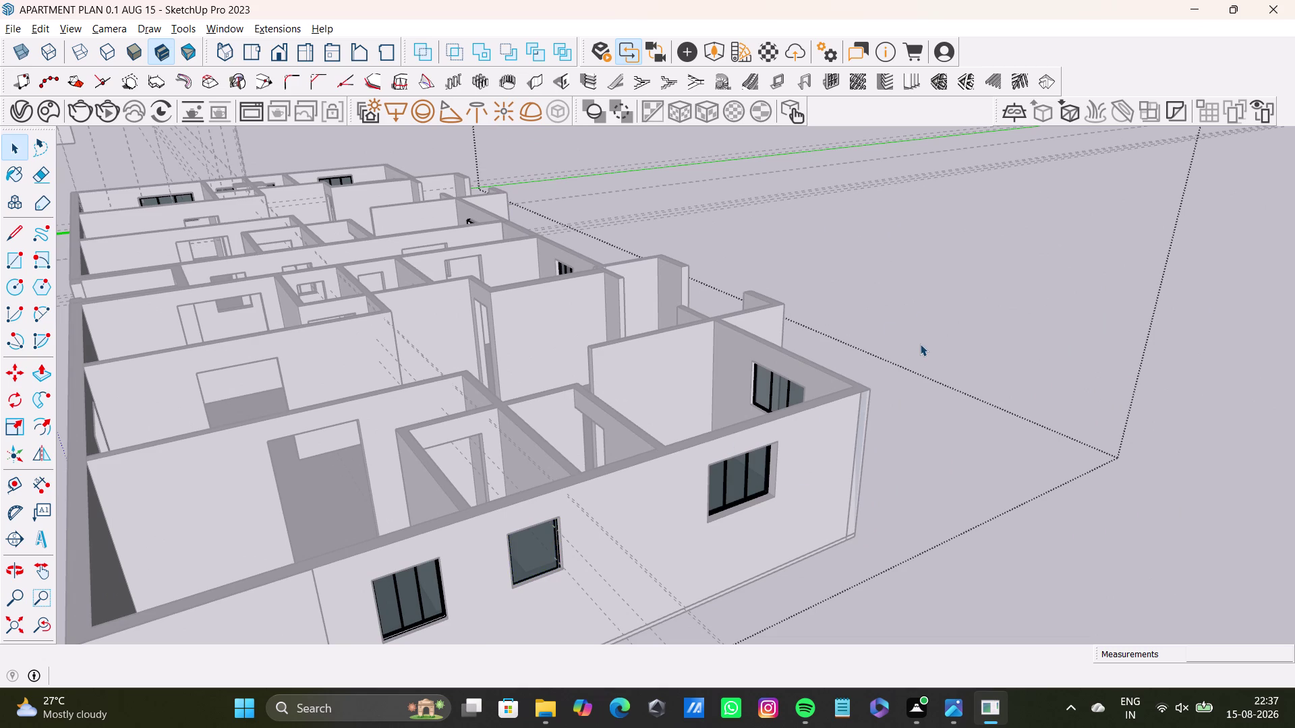
middle_drag(339, 530, 669, 550)
scroll(down, 3)
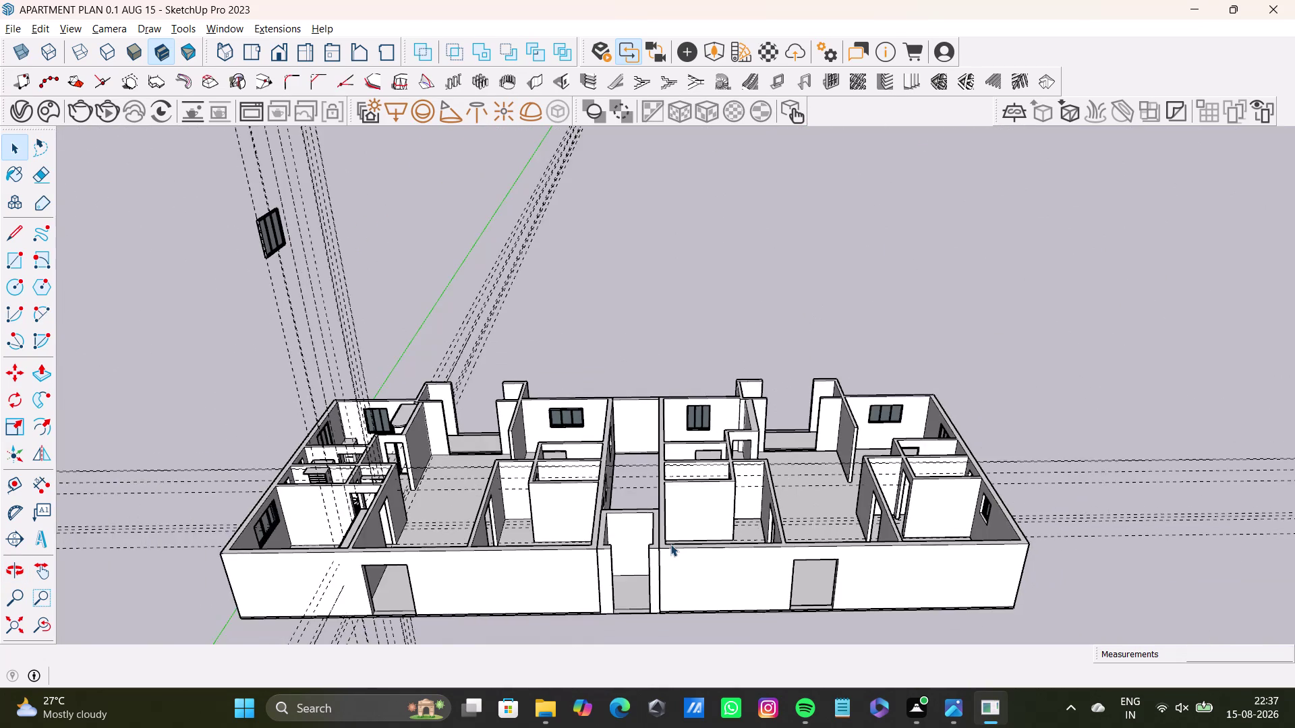
scroll(down, 3)
scroll(up, 3)
scroll(up, 3)
scroll(down, 3)
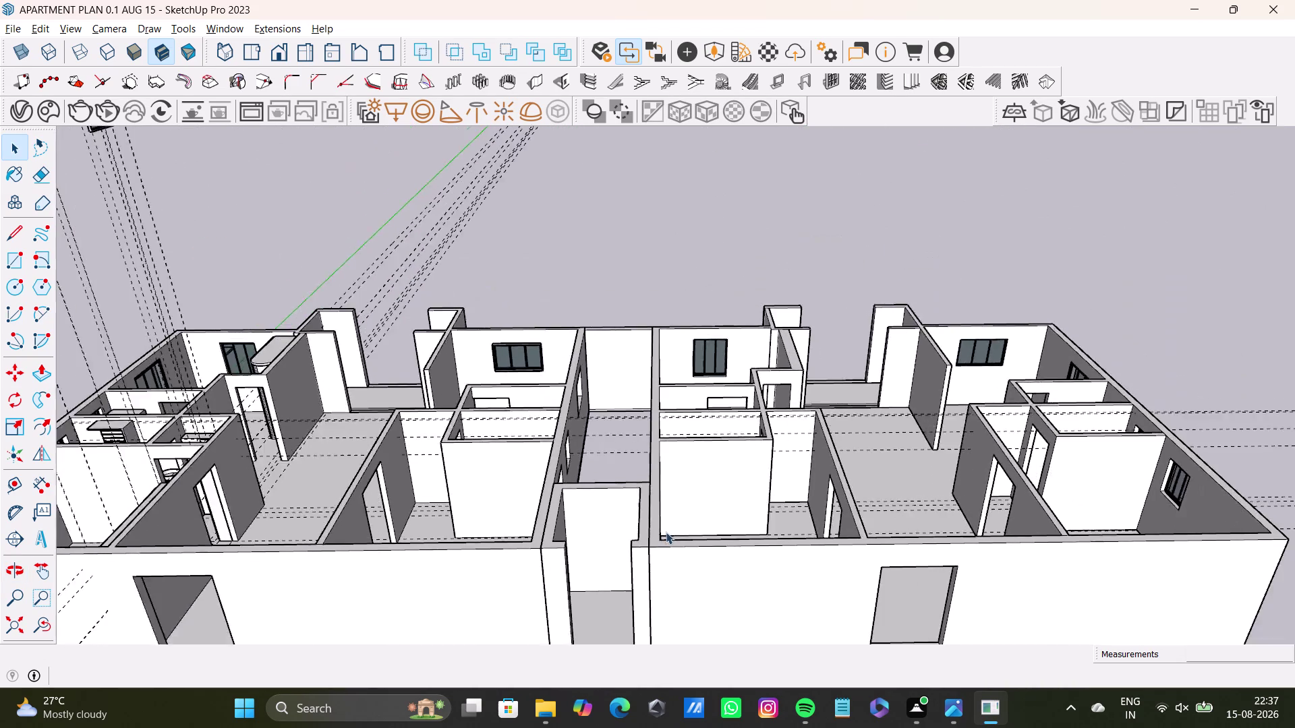
scroll(down, 3)
middle_drag(684, 531, 370, 671)
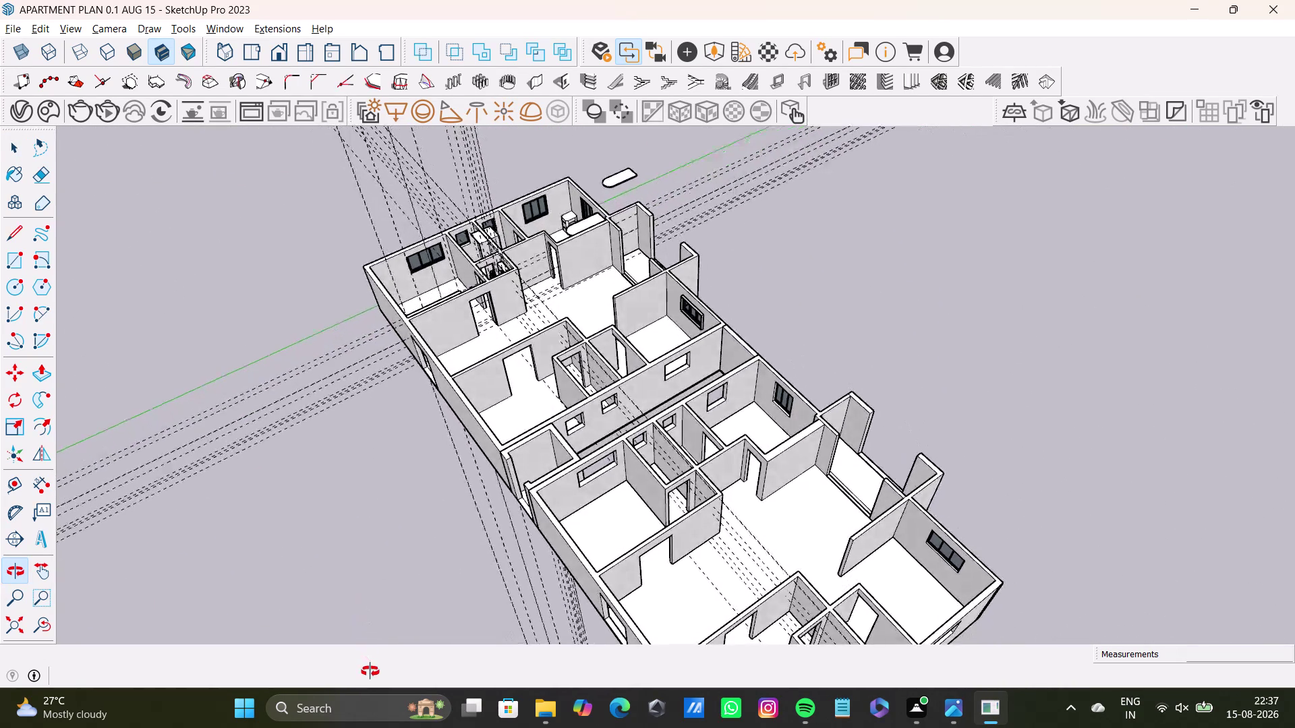
middle_drag(370, 672, 798, 545)
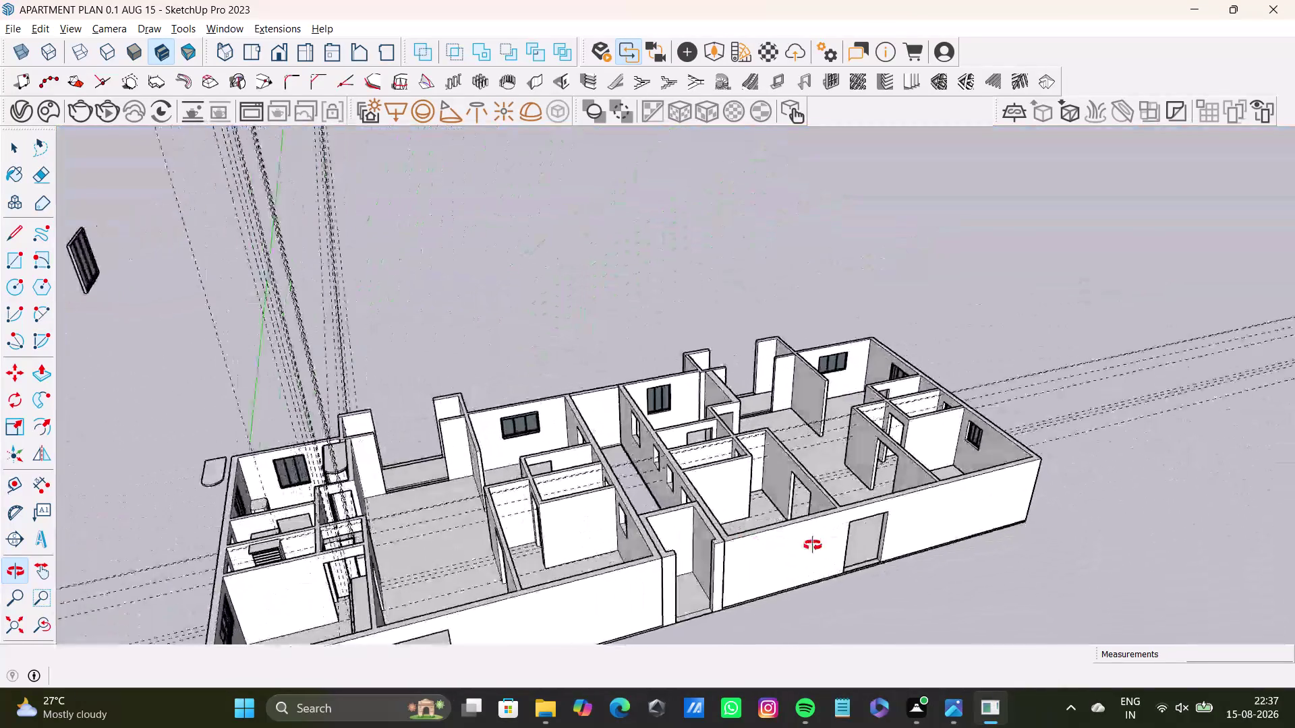
middle_drag(798, 546, 892, 512)
scroll(up, 3)
scroll(down, 3)
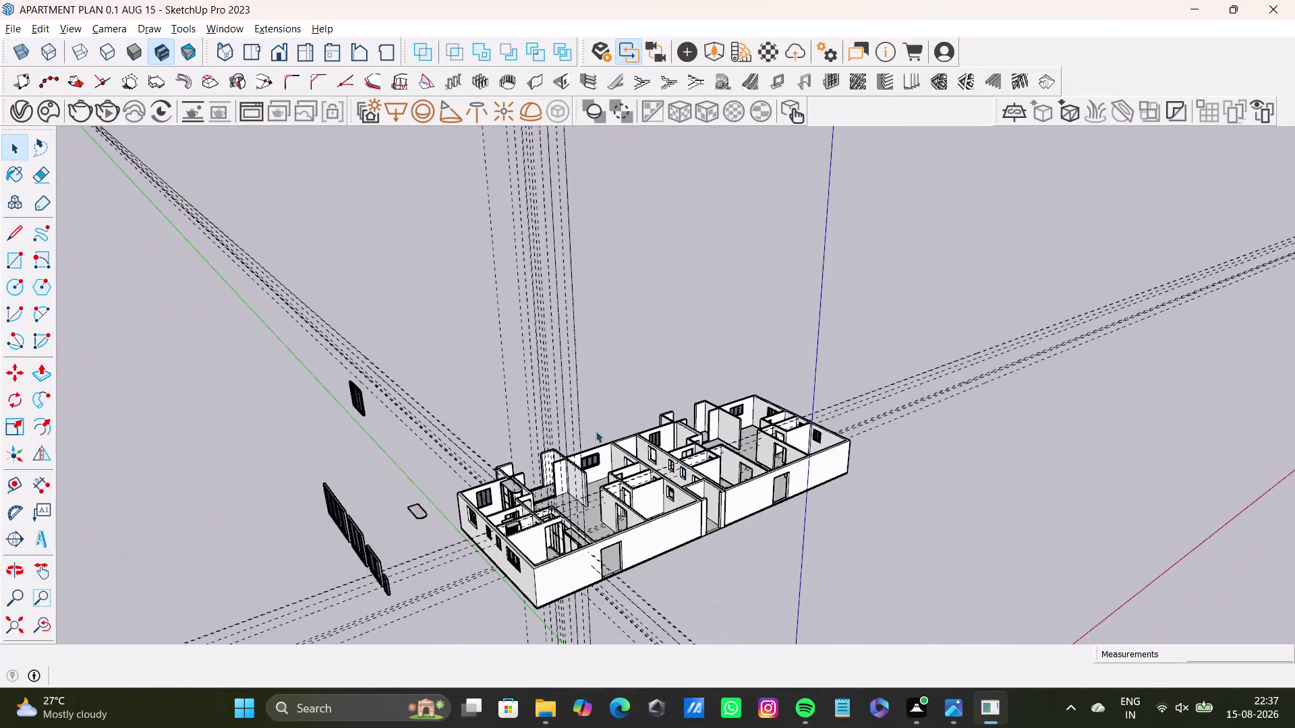
scroll(down, 3)
scroll(up, 3)
middle_drag(375, 406, 524, 397)
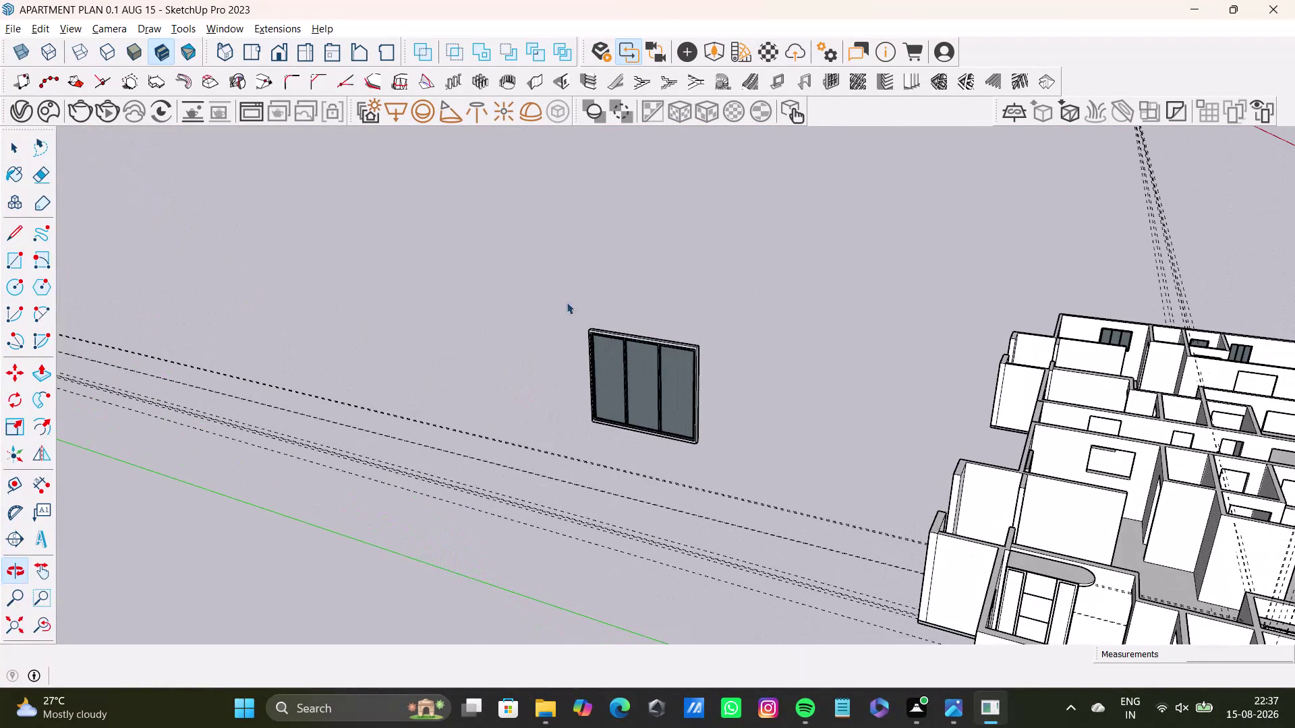
drag(545, 254, 782, 516)
drag(578, 305, 719, 478)
click(693, 427)
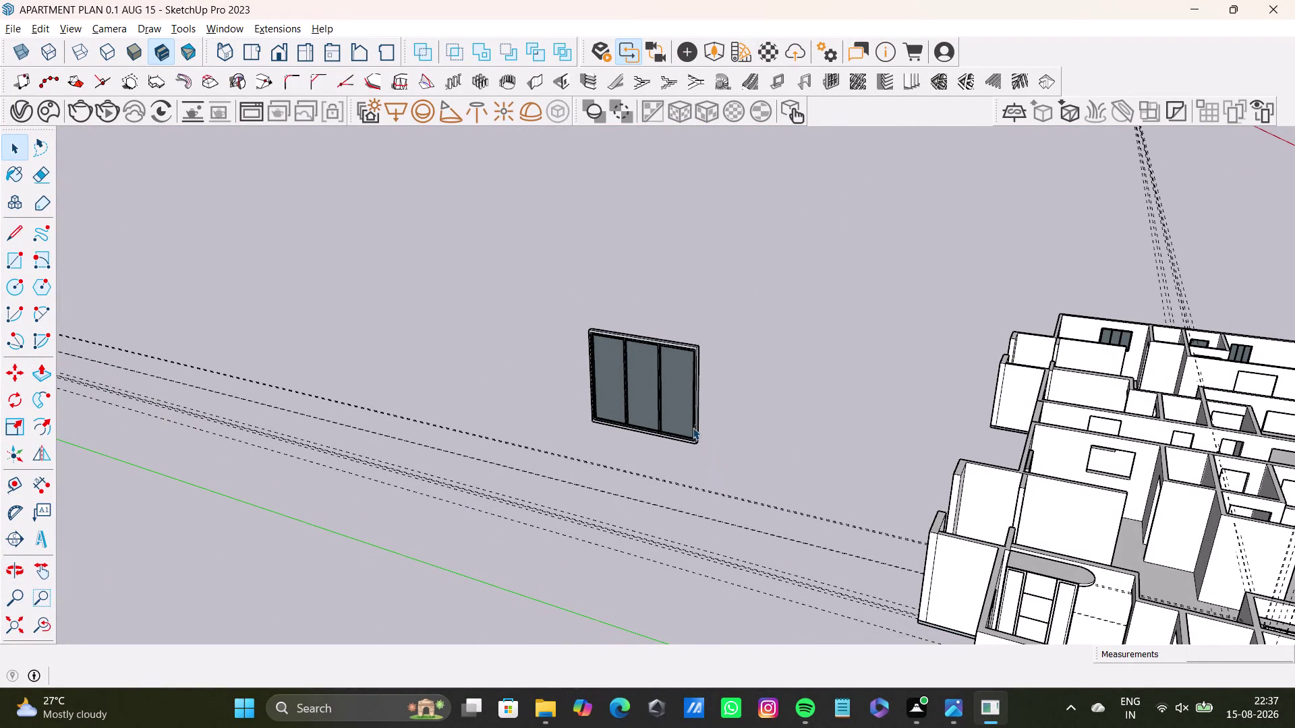
drag(563, 298, 752, 496)
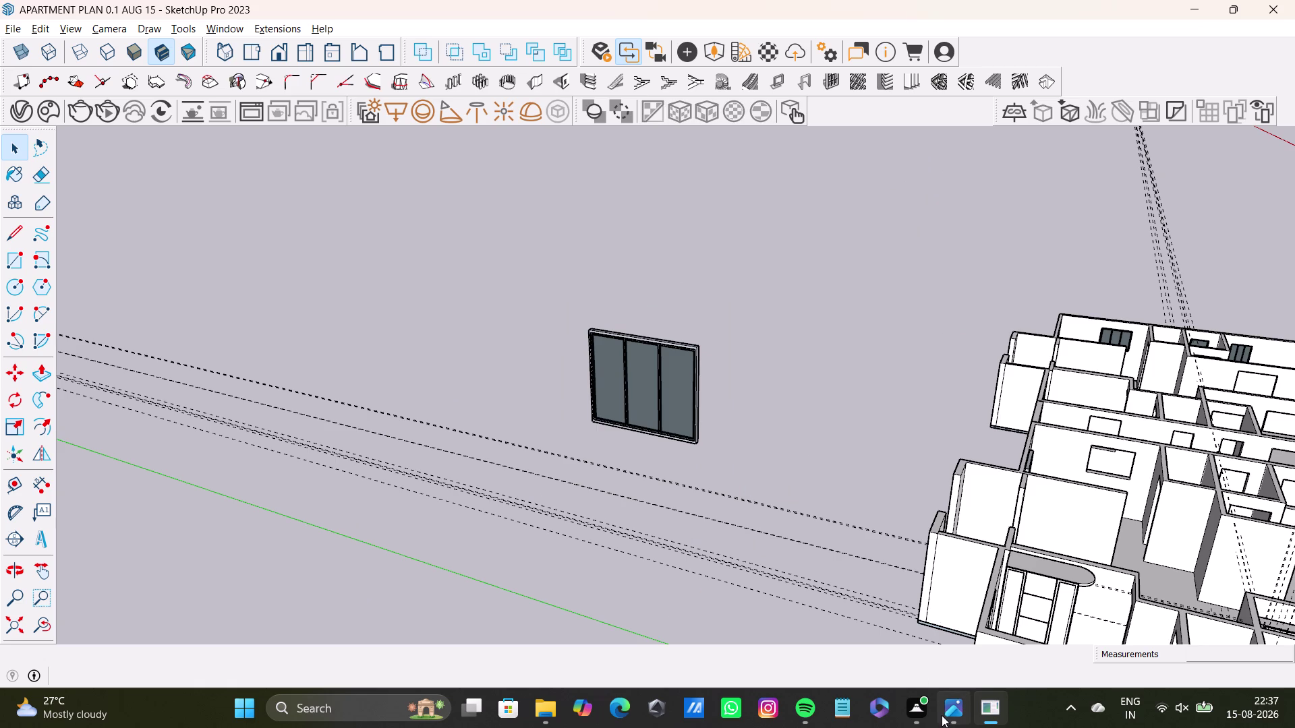